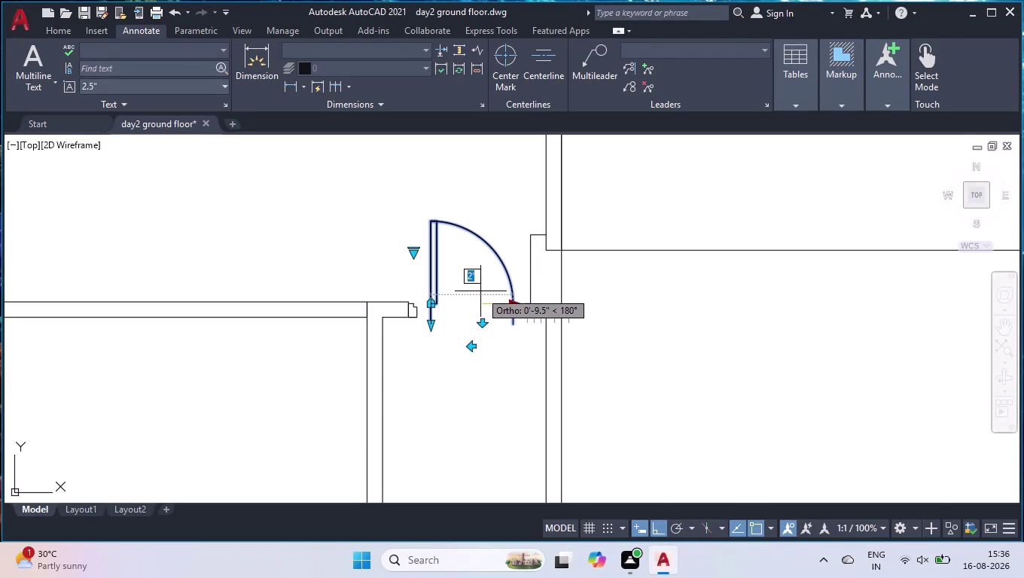
Stretch the door block's swing end to reach the right jamb.
scroll(up, 3)
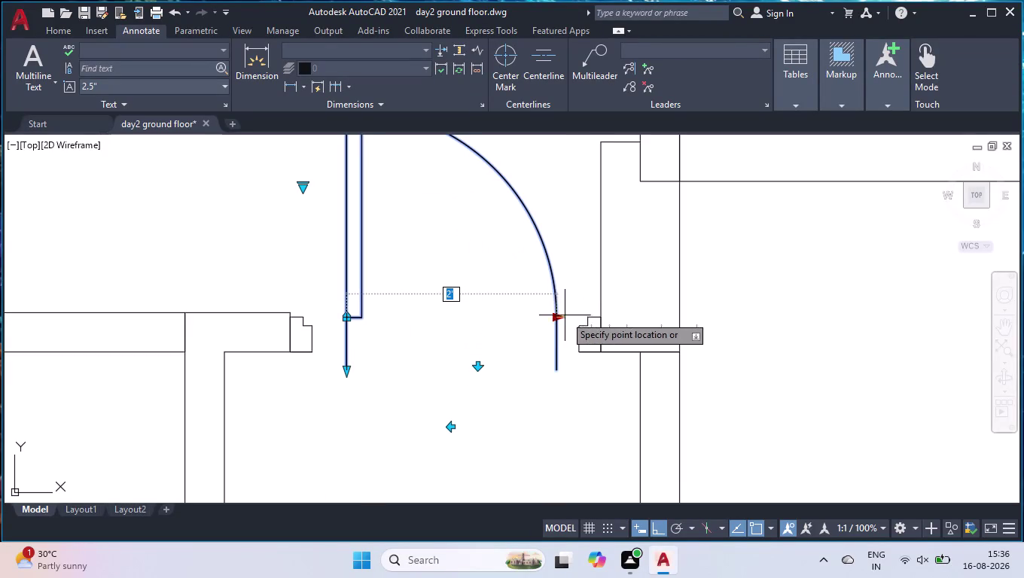
click(561, 318)
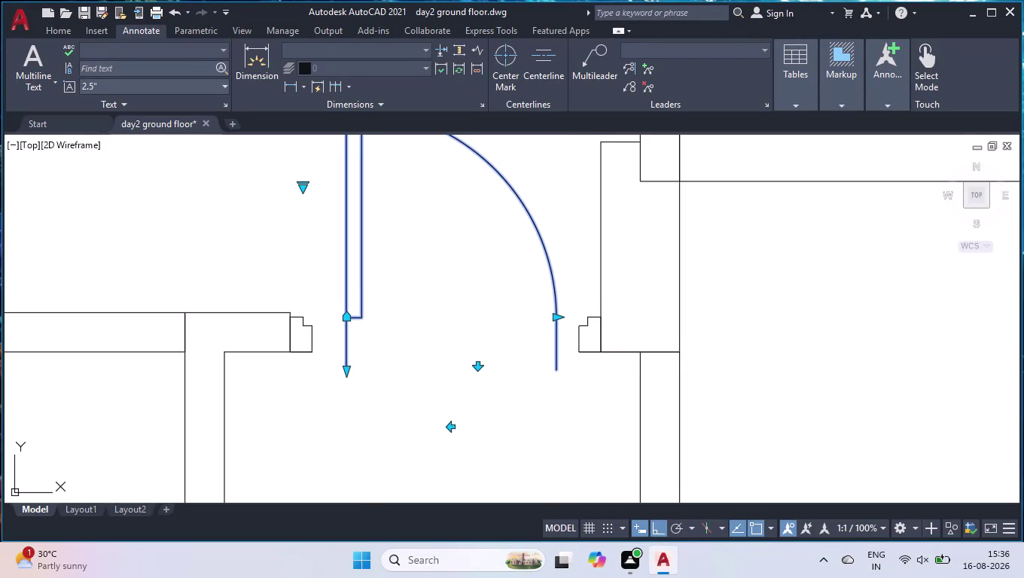
click(556, 318)
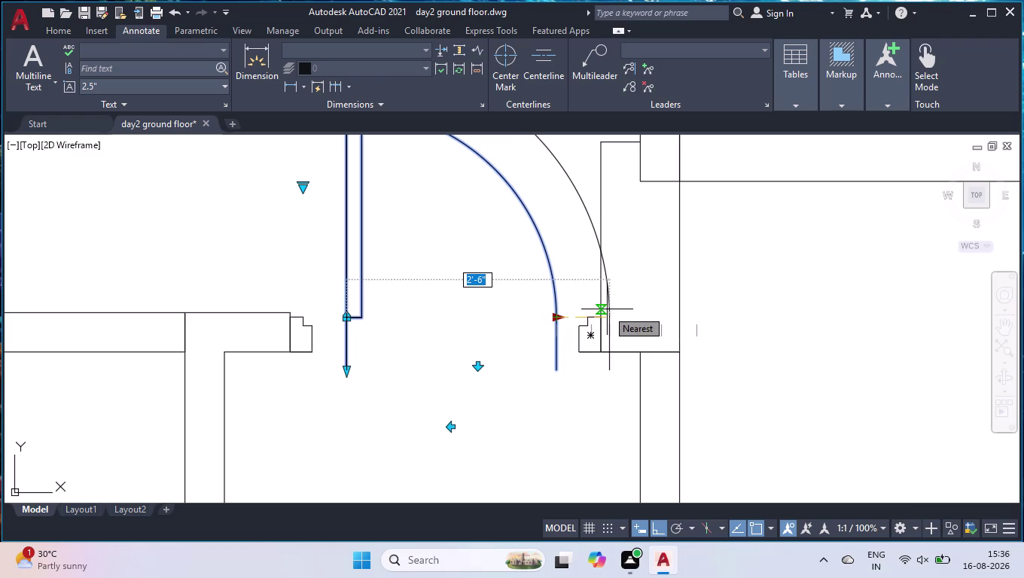
click(607, 310)
Delete the stray diagonal object near the door opening.
key(space)
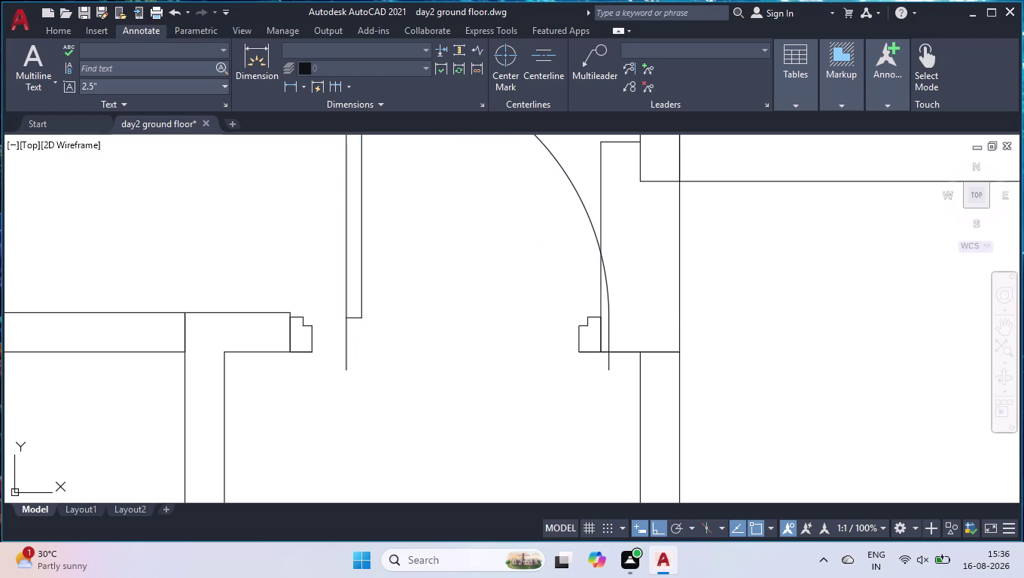
key(space)
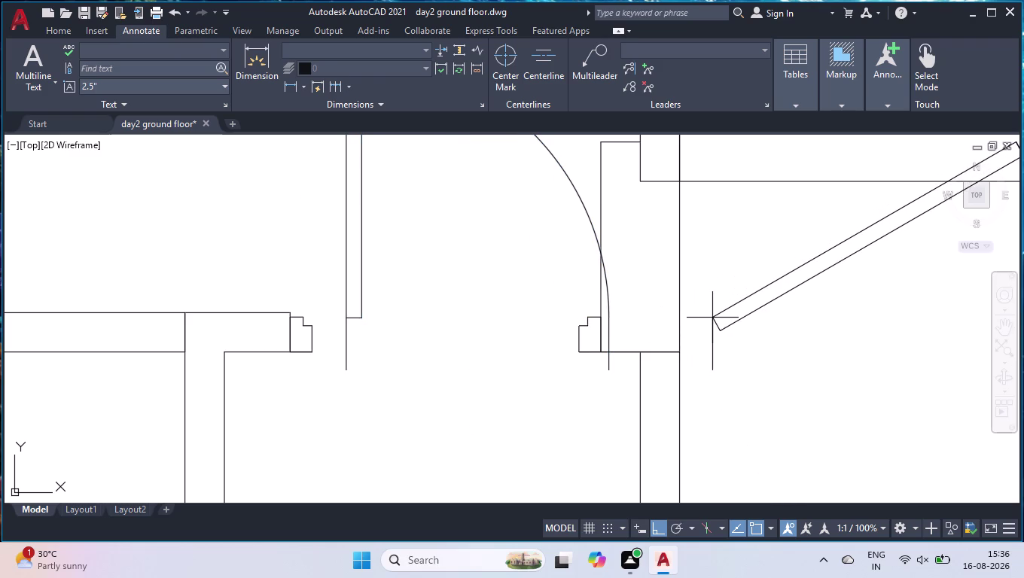
key(space)
key(space)
click(712, 317)
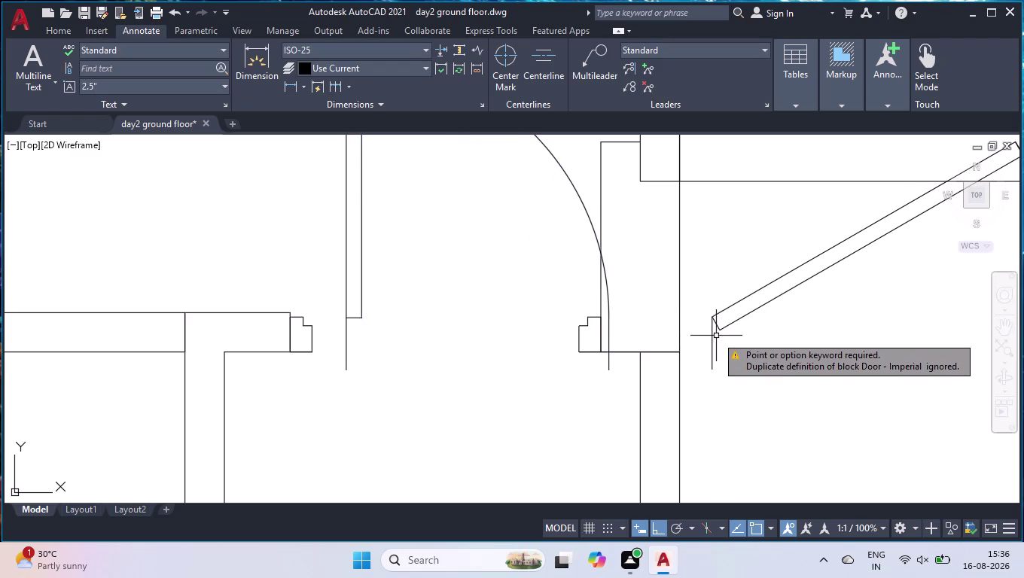
click(770, 250)
click(736, 327)
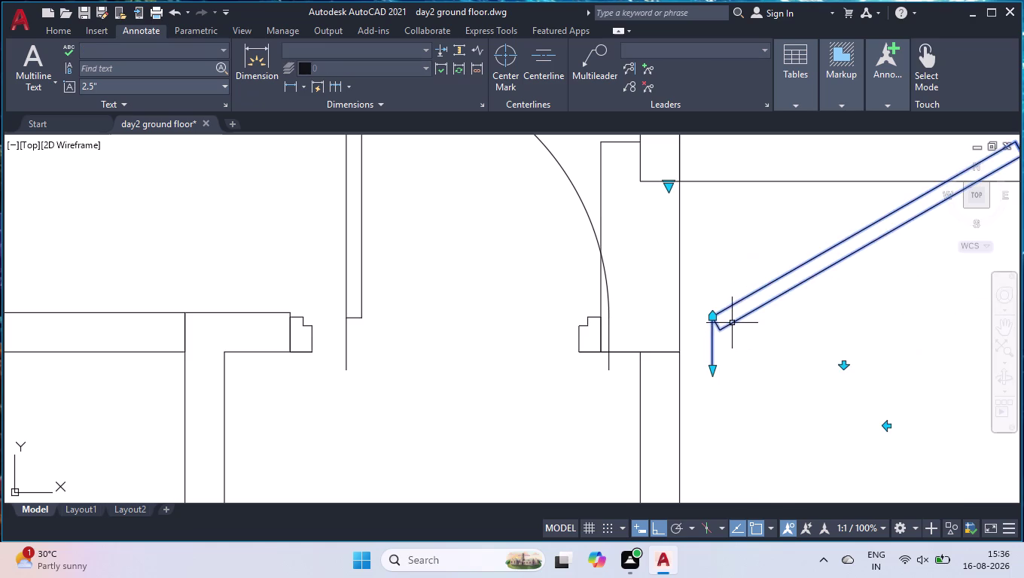
key(Delete)
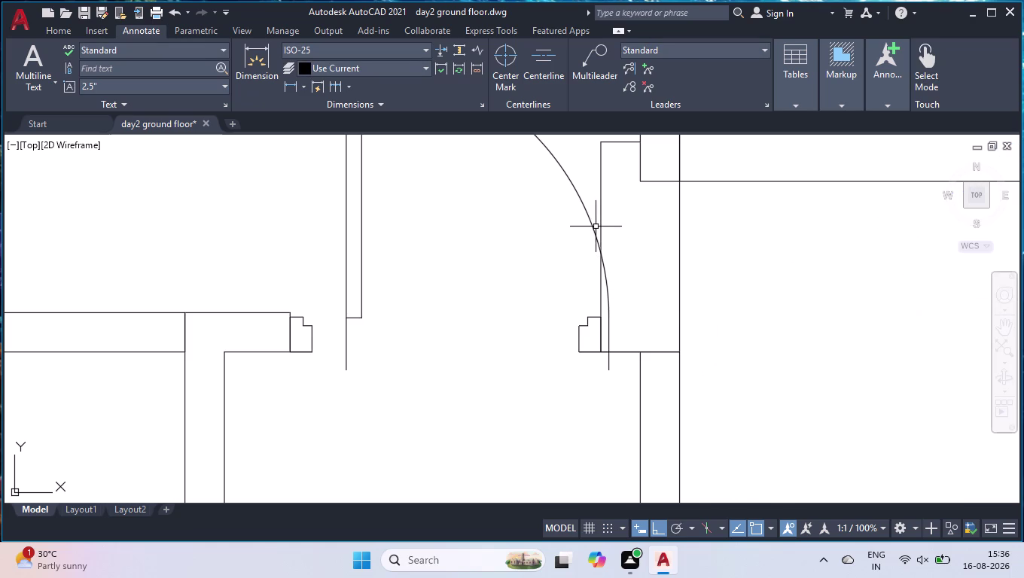
Flip the door block so it hangs from the opposite jamb.
click(594, 223)
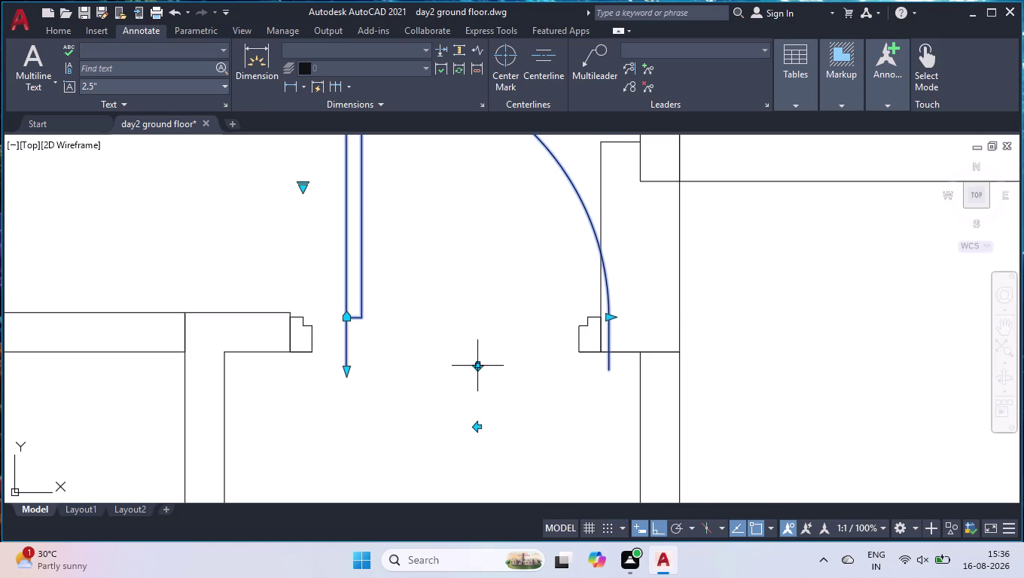
click(481, 369)
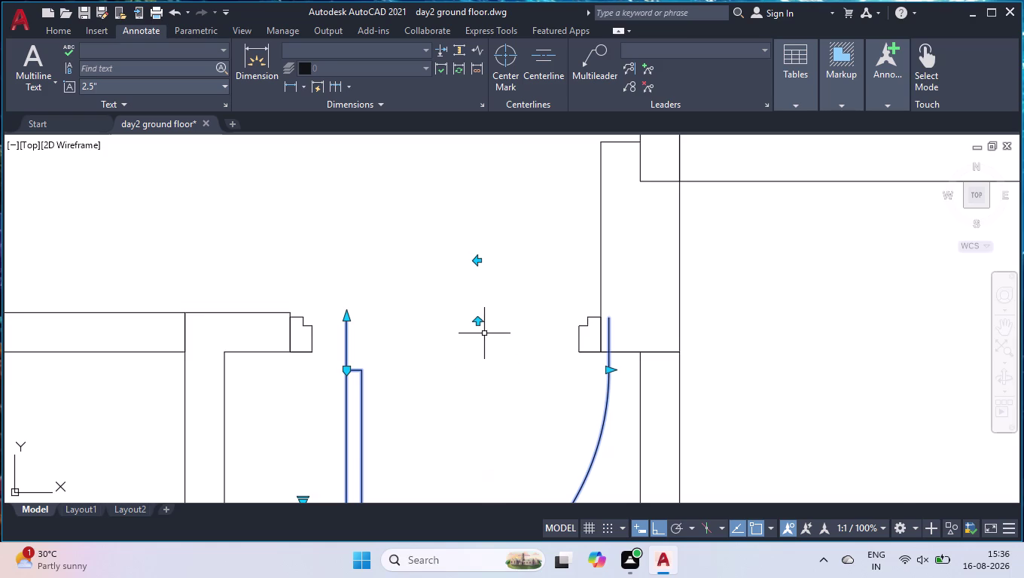
click(476, 318)
click(478, 309)
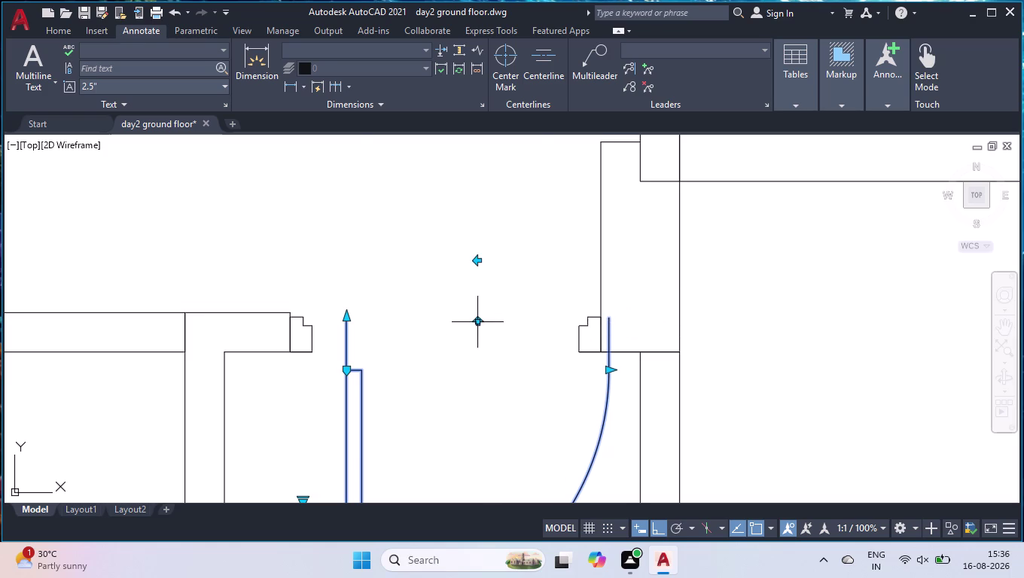
click(478, 323)
click(477, 431)
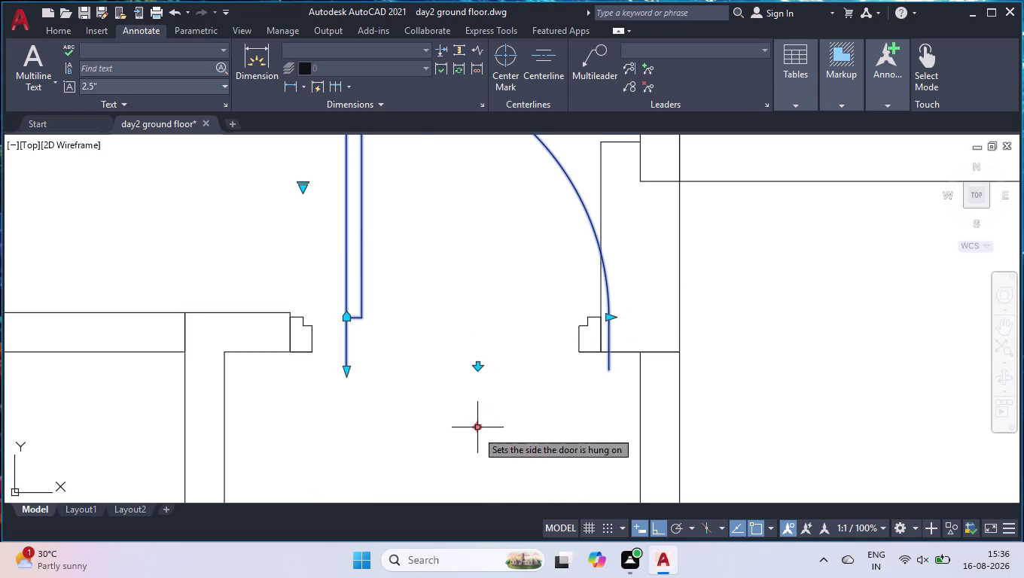
key(space)
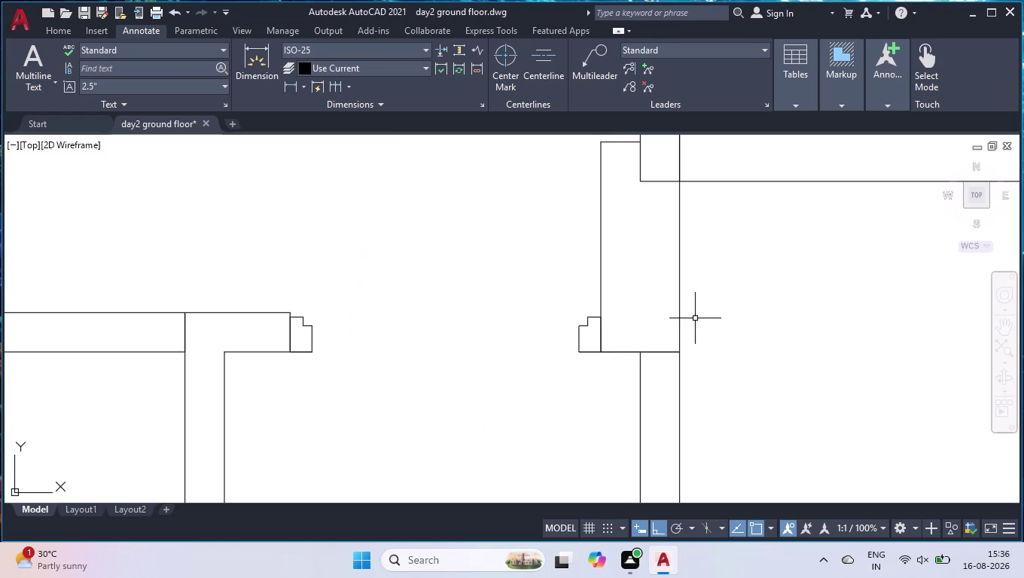
Undo the last change, then move the door block next to the jamb.
key(u)
key(Return)
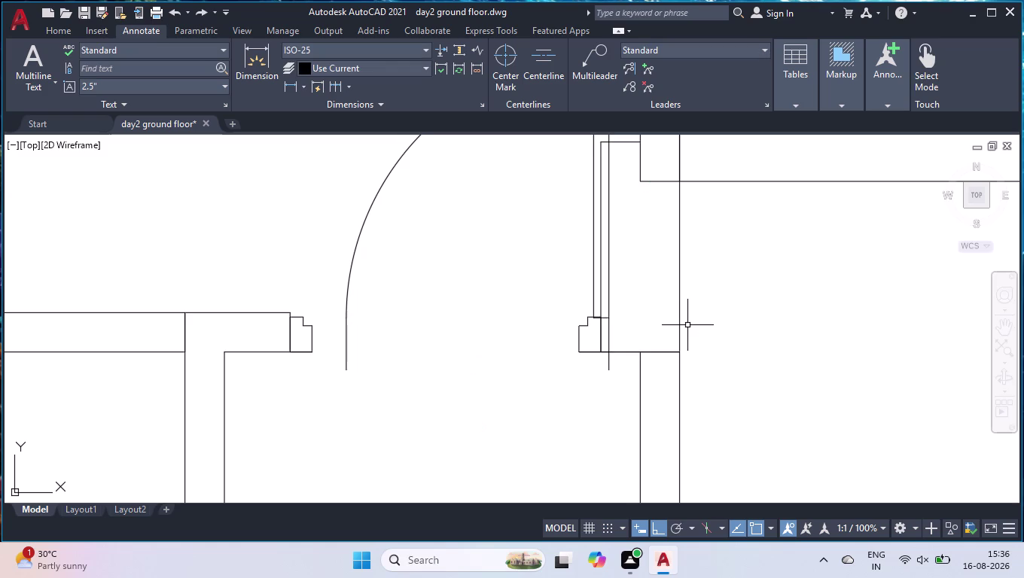
click(594, 267)
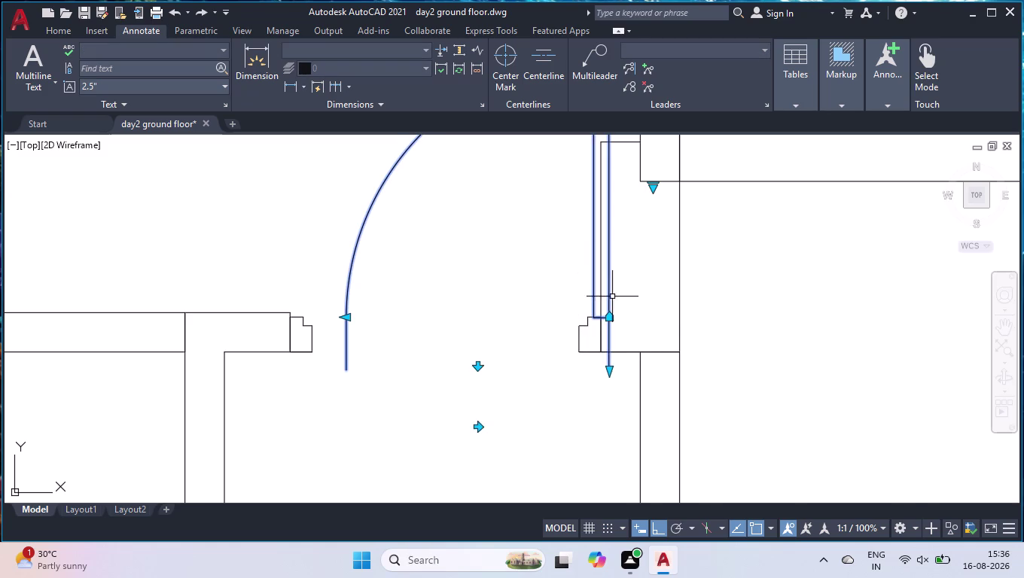
text(mov)
key(Return)
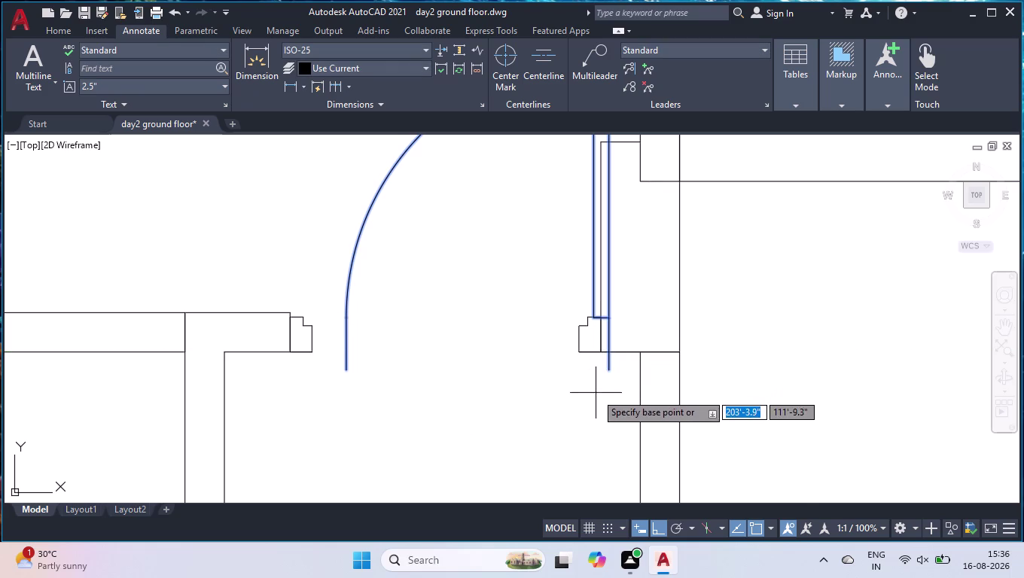
scroll(up, 3)
click(614, 355)
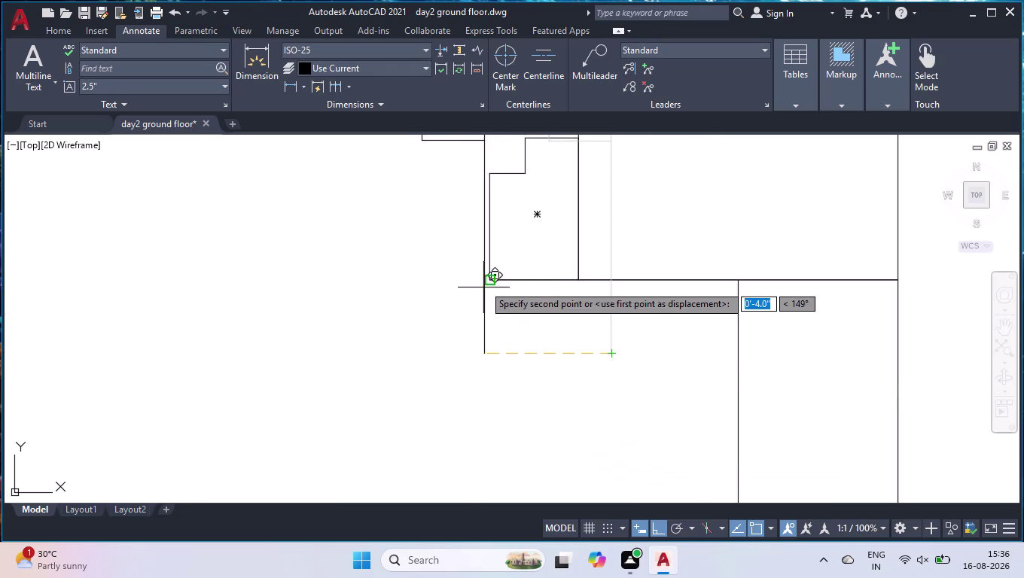
click(487, 280)
Select the left door jamb outline.
scroll(down, 3)
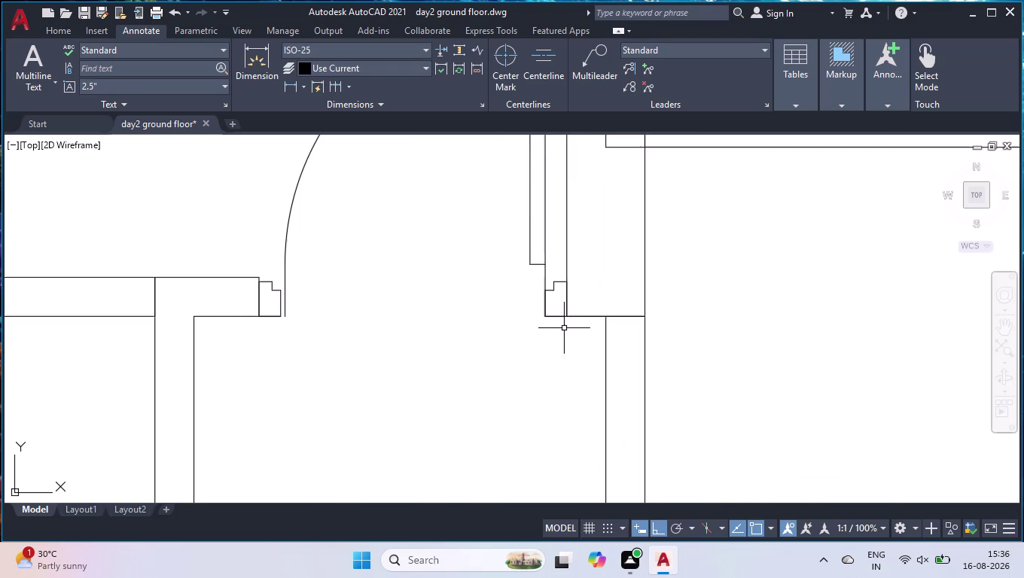
scroll(down, 3)
scroll(up, 3)
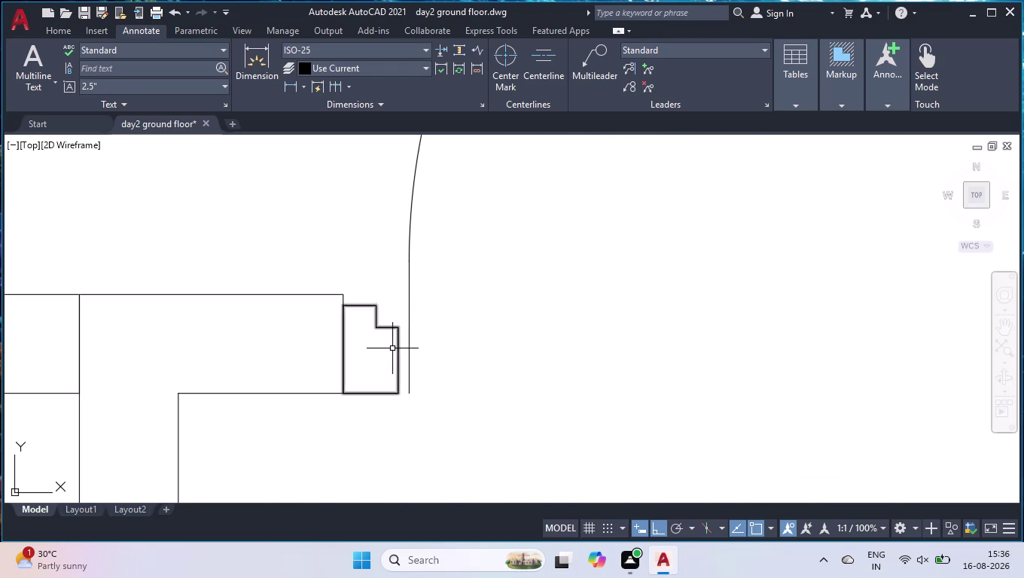
scroll(up, 3)
click(415, 275)
Stretch the left jamb's right edge to meet the vertical door line.
click(376, 336)
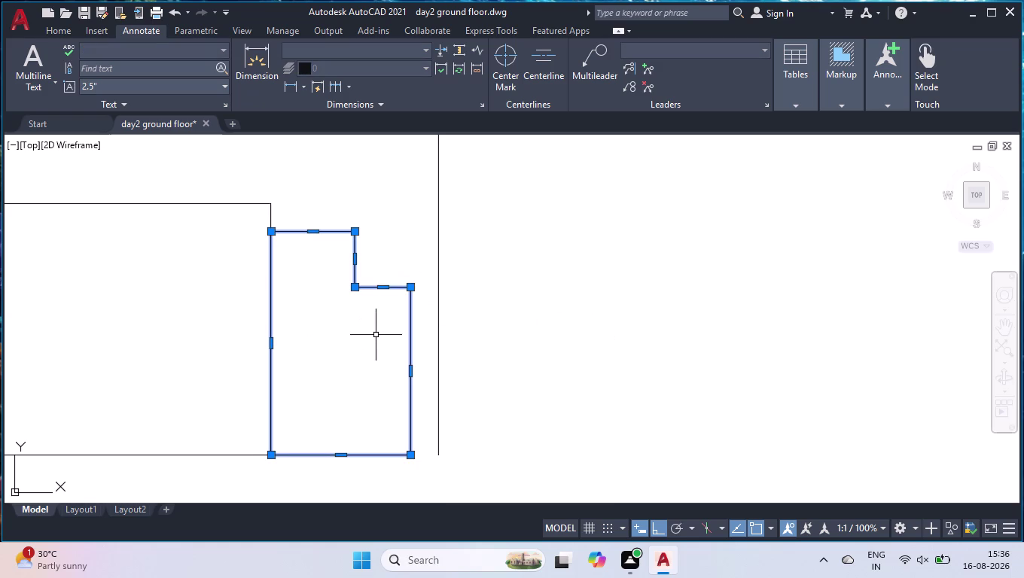
click(412, 371)
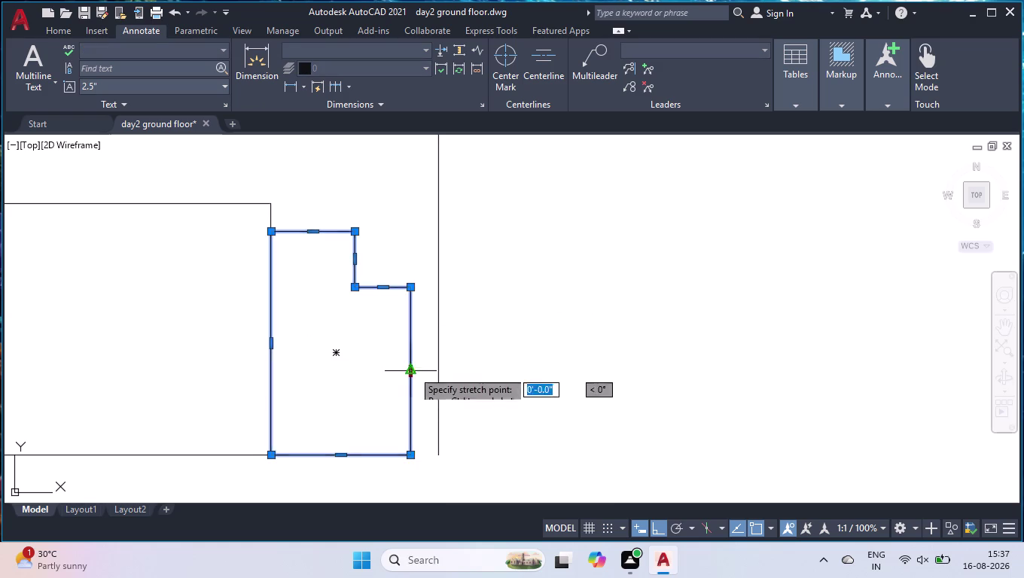
click(435, 370)
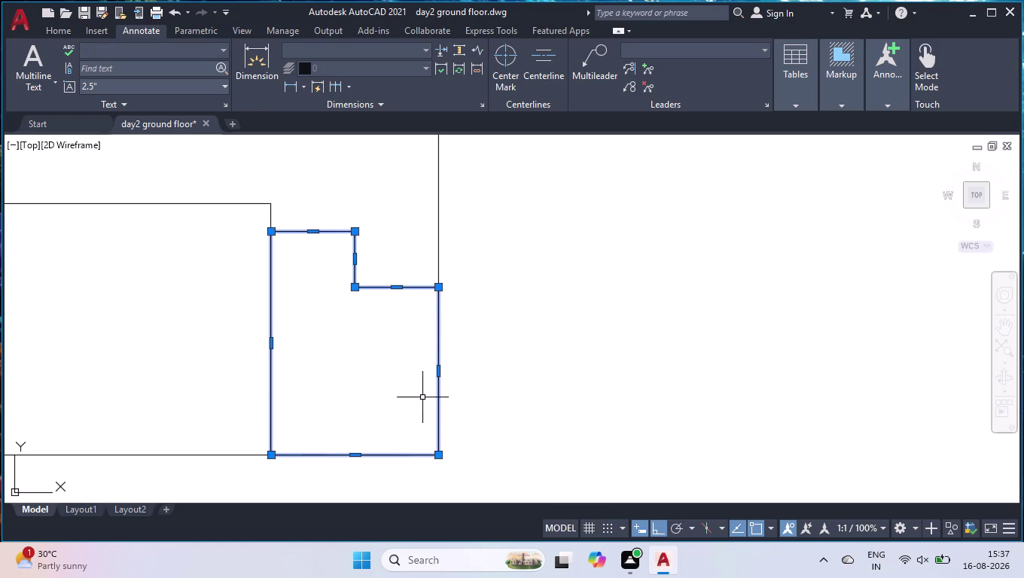
key(space)
key(space)
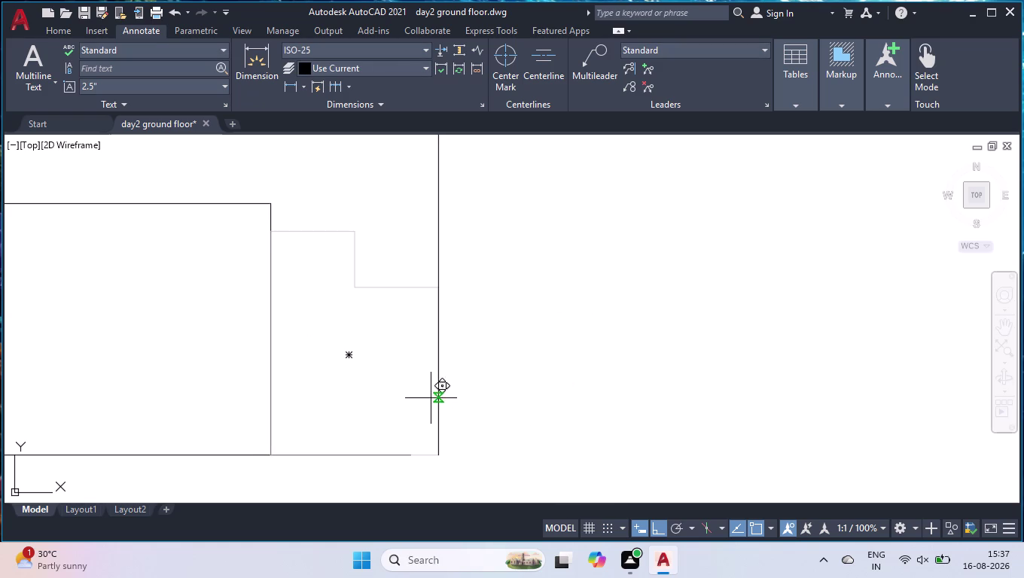
key(space)
scroll(down, 3)
scroll(down, 3)
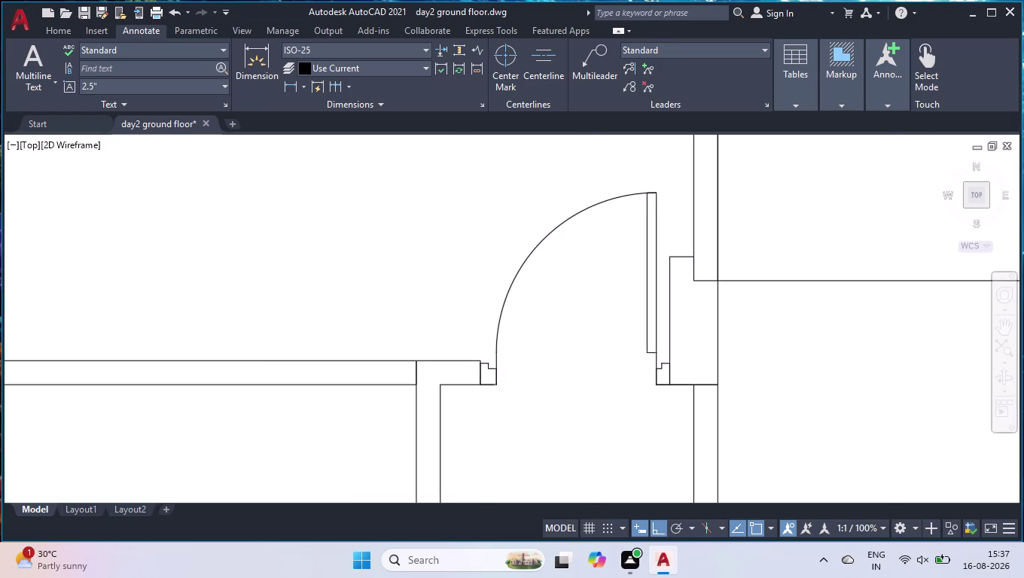
scroll(down, 3)
scroll(up, 3)
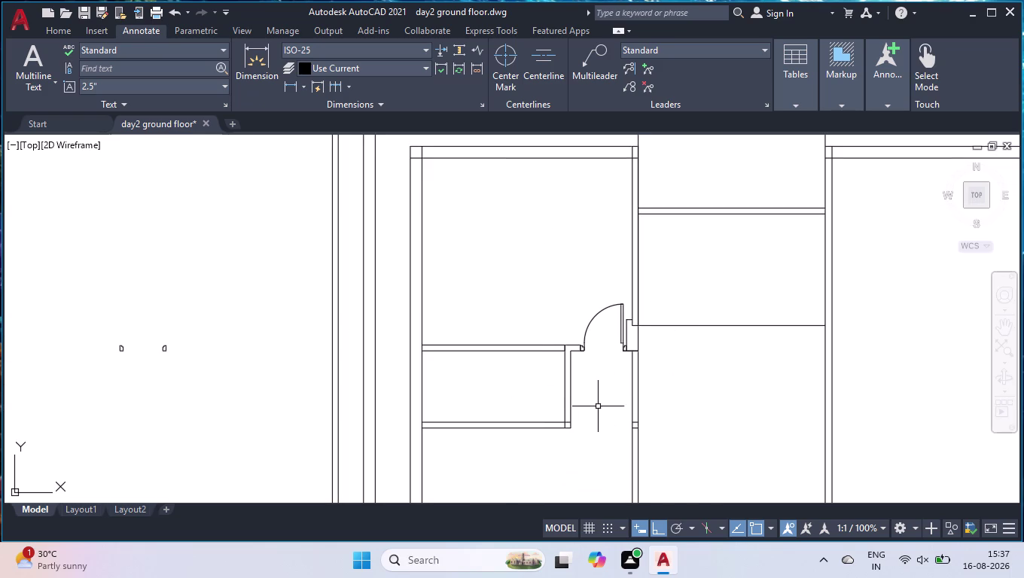
scroll(up, 3)
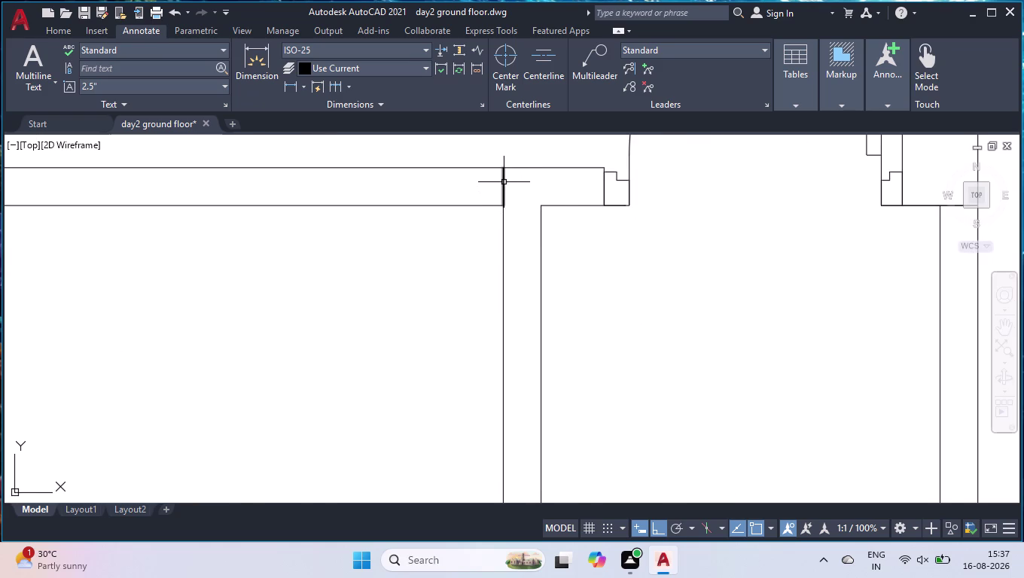
Move the short cross line in the upper wall 2'-2" to the left.
click(504, 182)
click(503, 185)
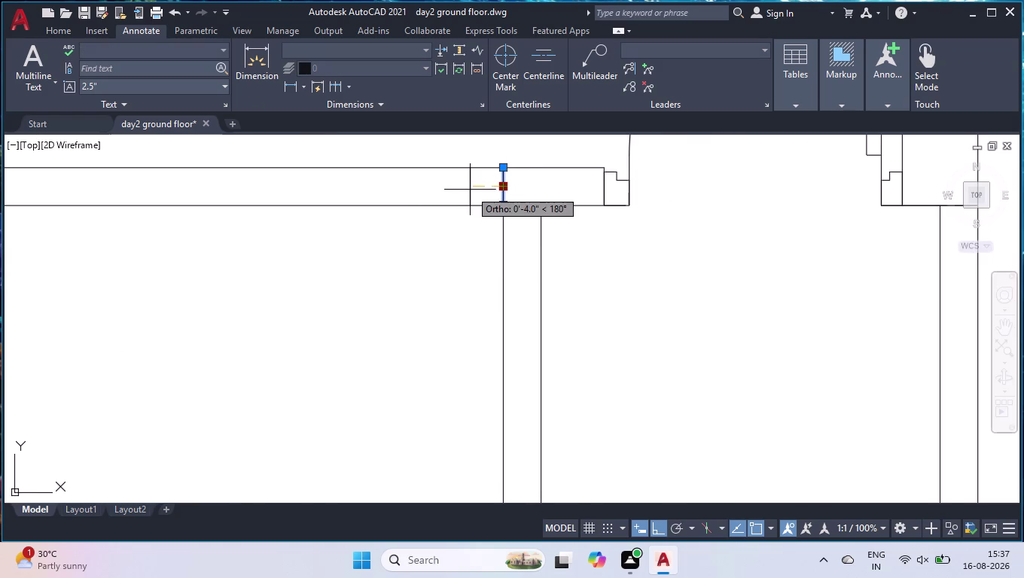
text(2')
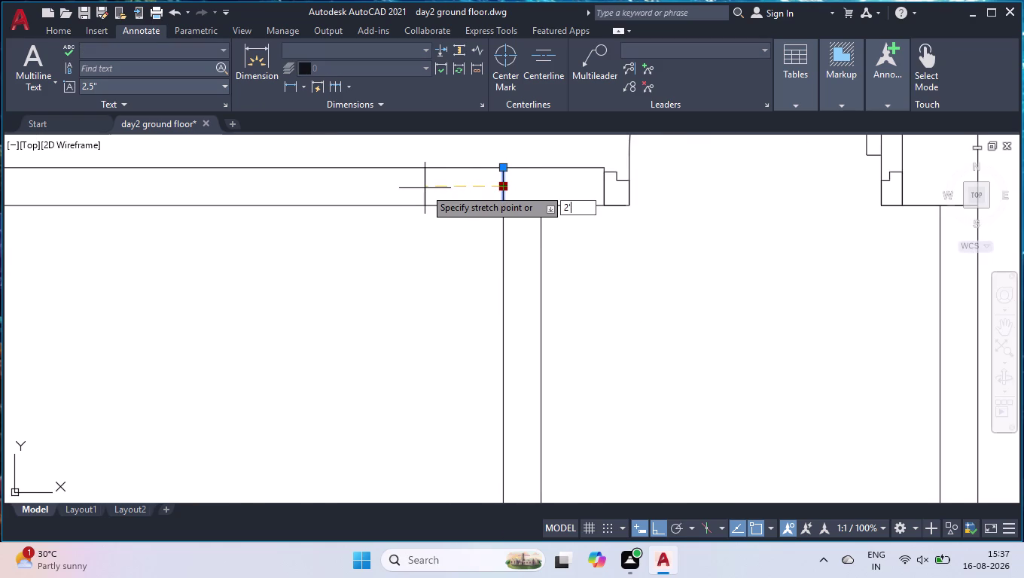
text(2")
key(Return)
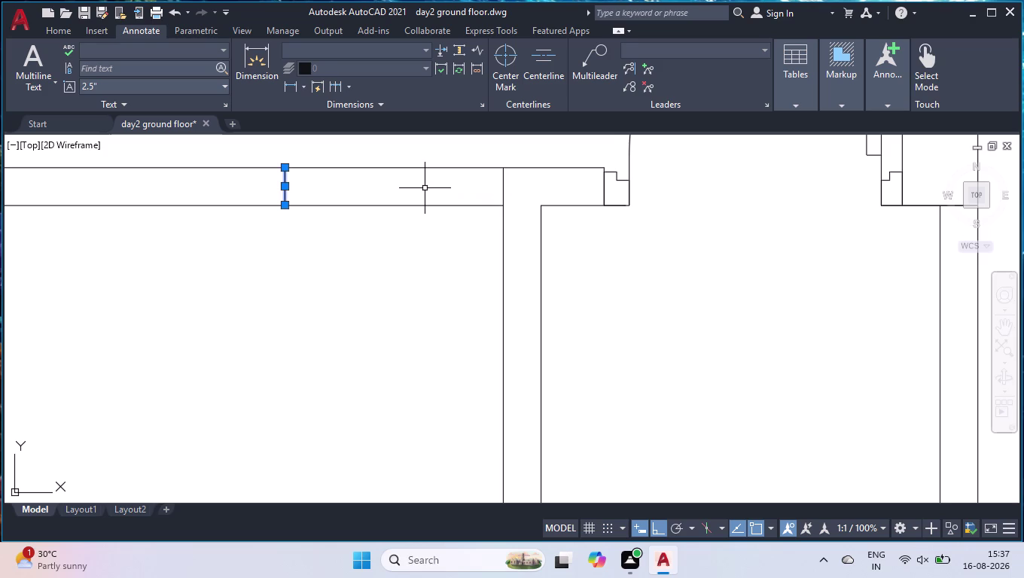
key(space)
key(space)
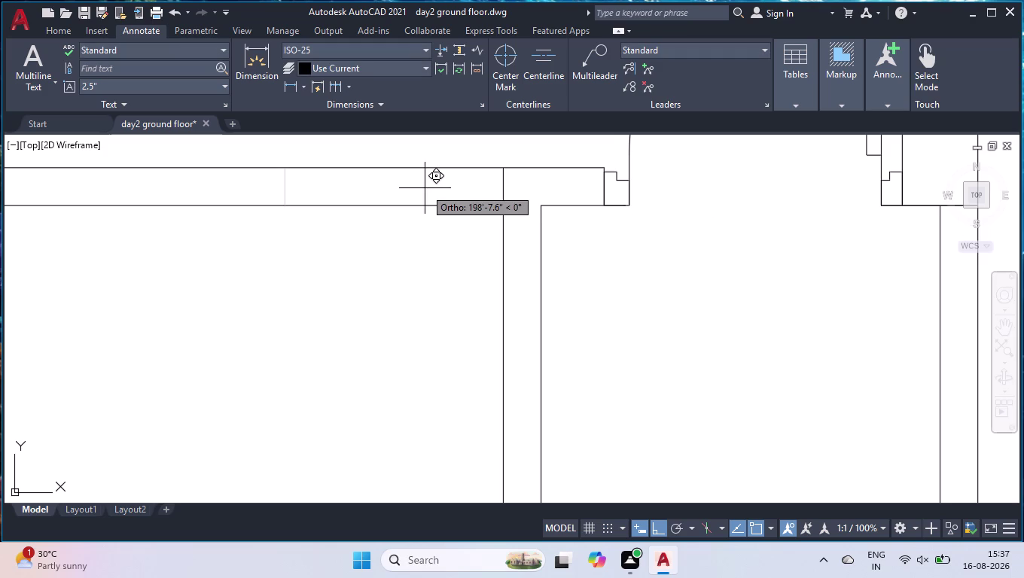
key(space)
Trim the top and bottom upper wall lines out of the gap.
text(tr)
key(Return)
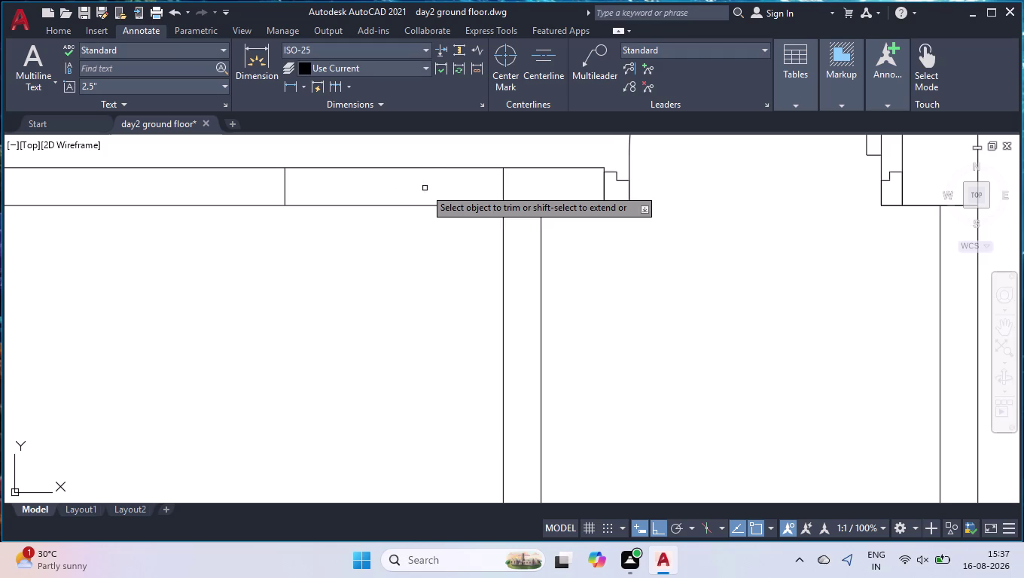
click(439, 150)
click(398, 251)
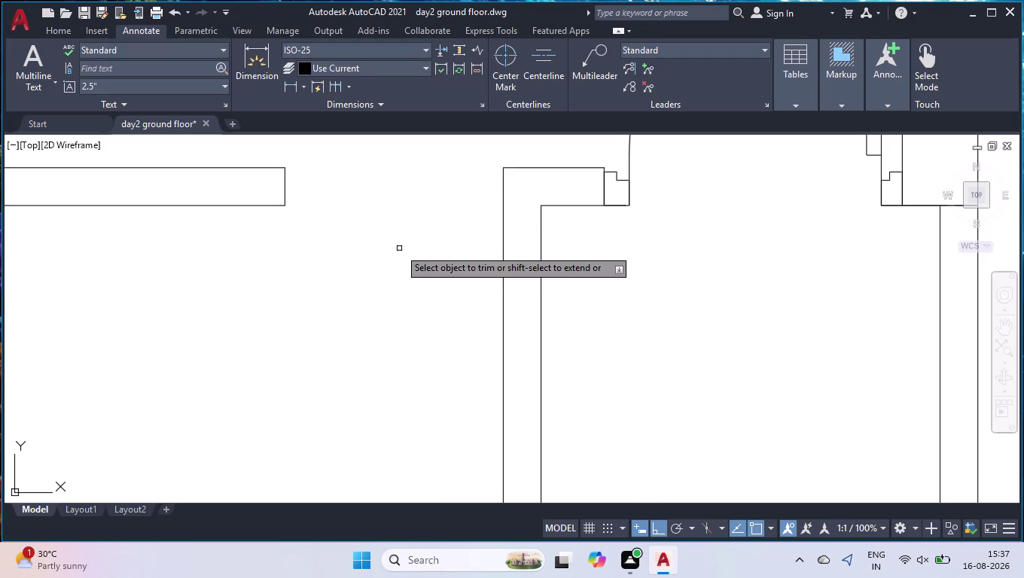
key(Return)
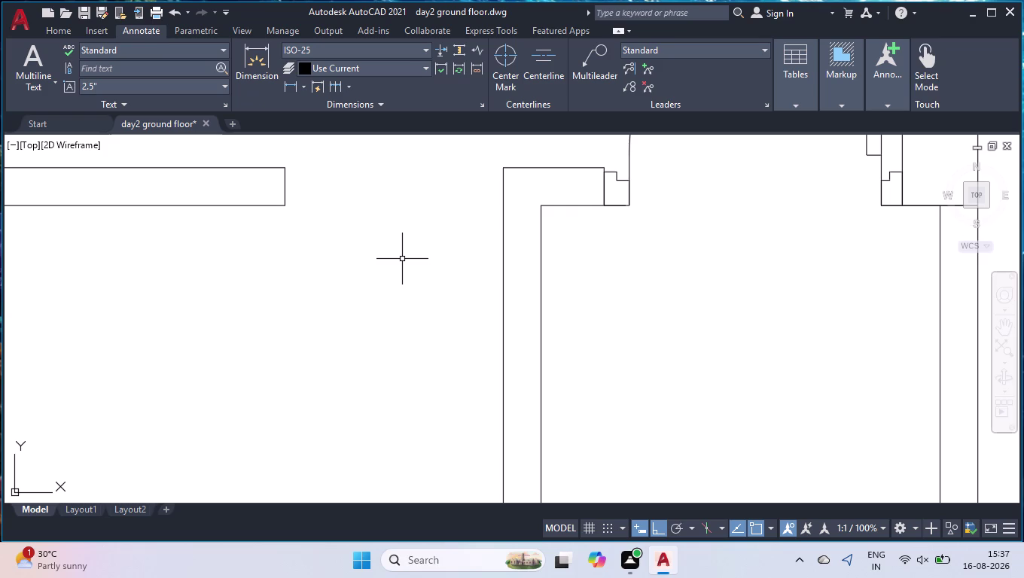
scroll(down, 3)
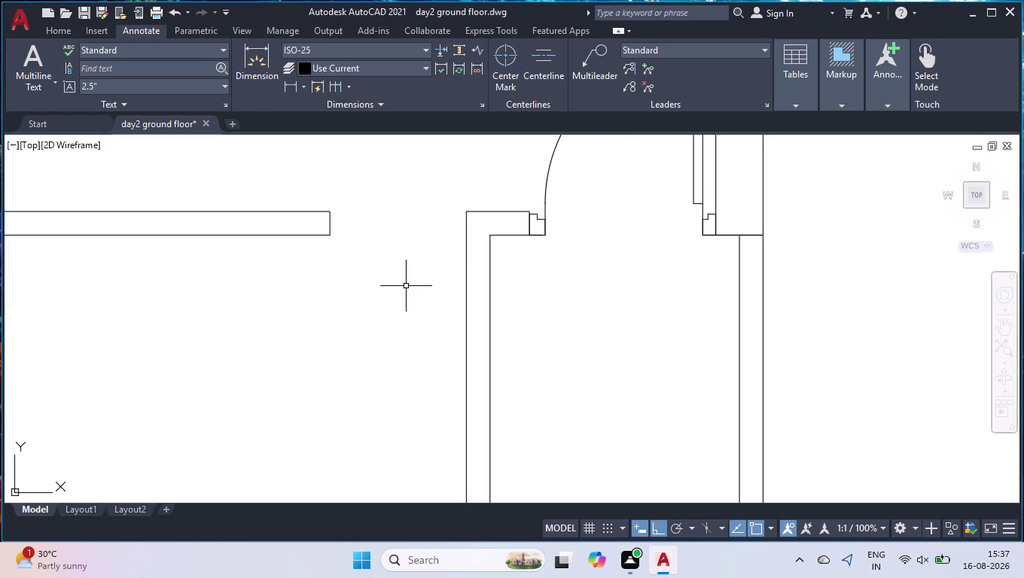
scroll(down, 3)
scroll(down, 3)
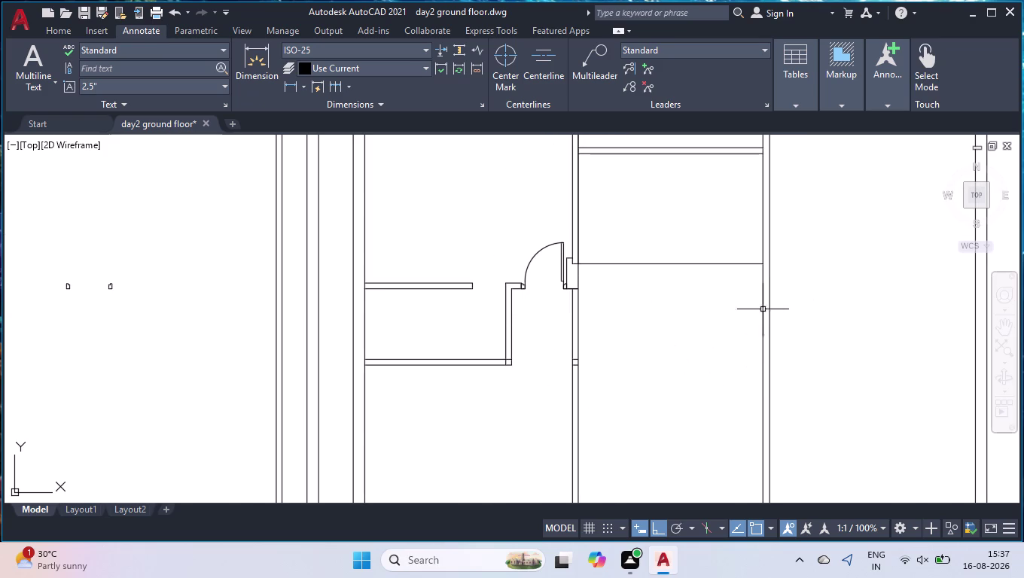
Restart trimming and fence across the lower vertical wall lines.
text(tr)
key(Return)
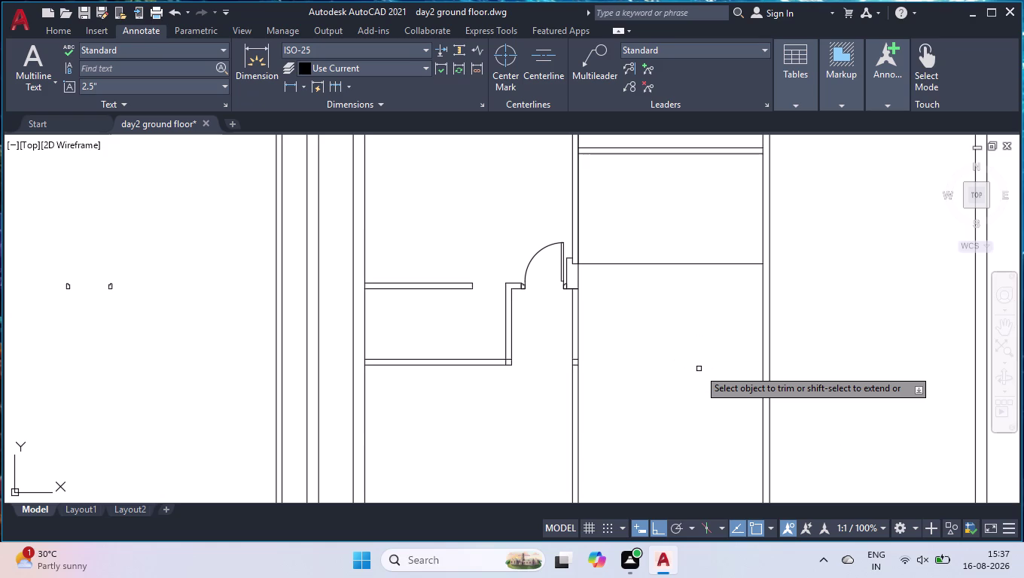
key(space)
key(space)
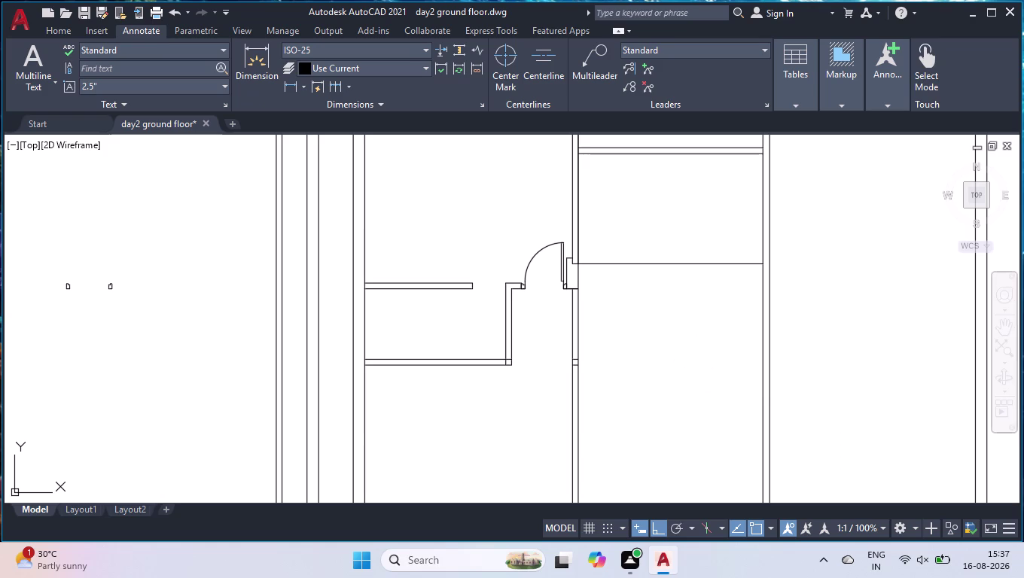
key(space)
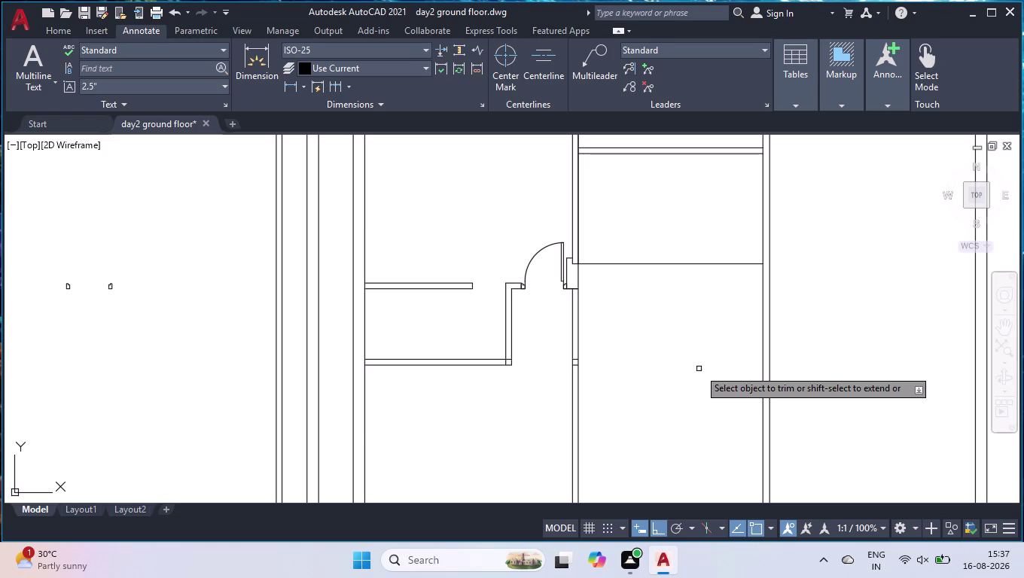
scroll(up, 3)
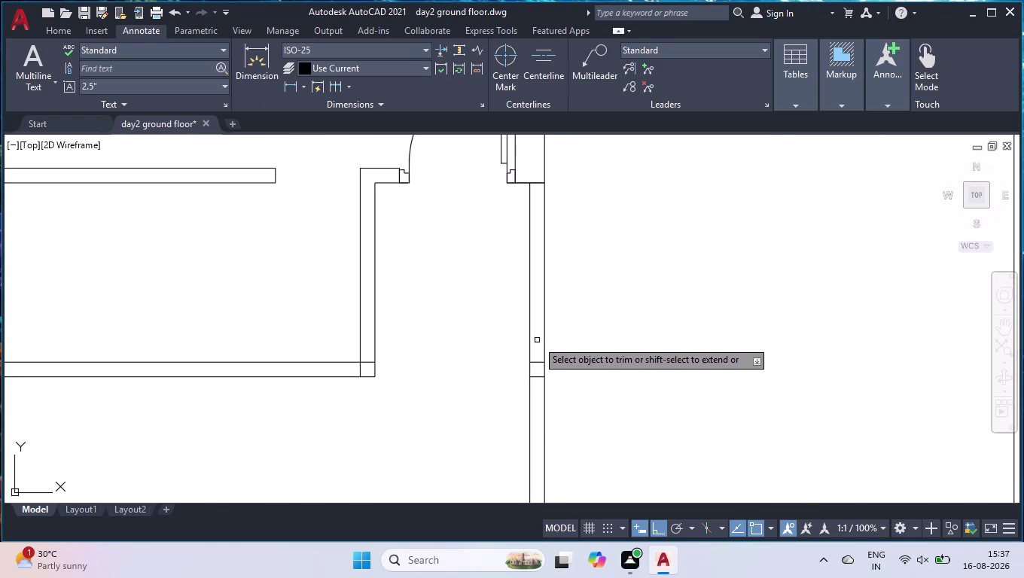
click(541, 341)
click(515, 411)
click(513, 406)
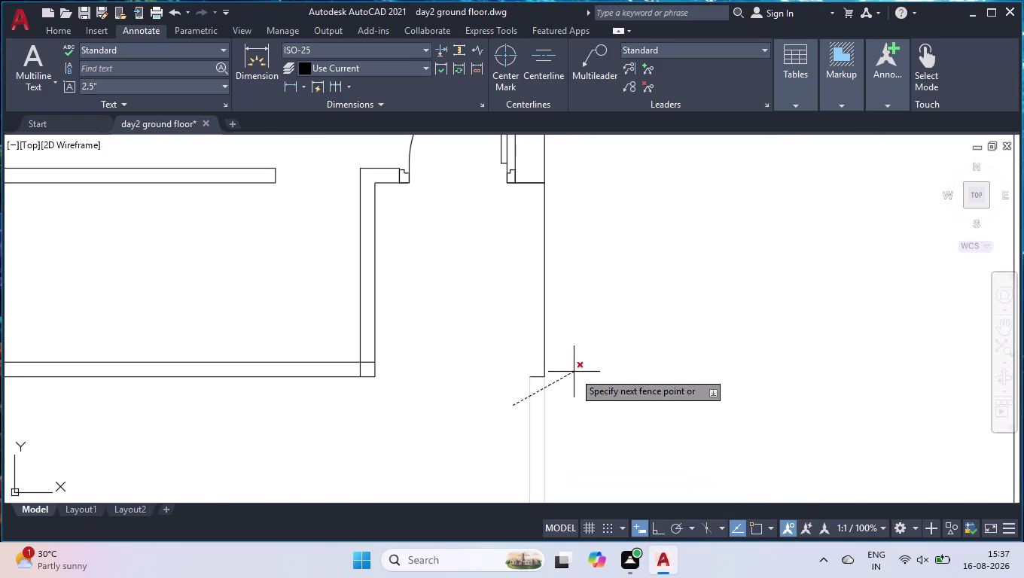
Trim the remaining vertical wall lines below the door's right side.
click(567, 369)
click(535, 347)
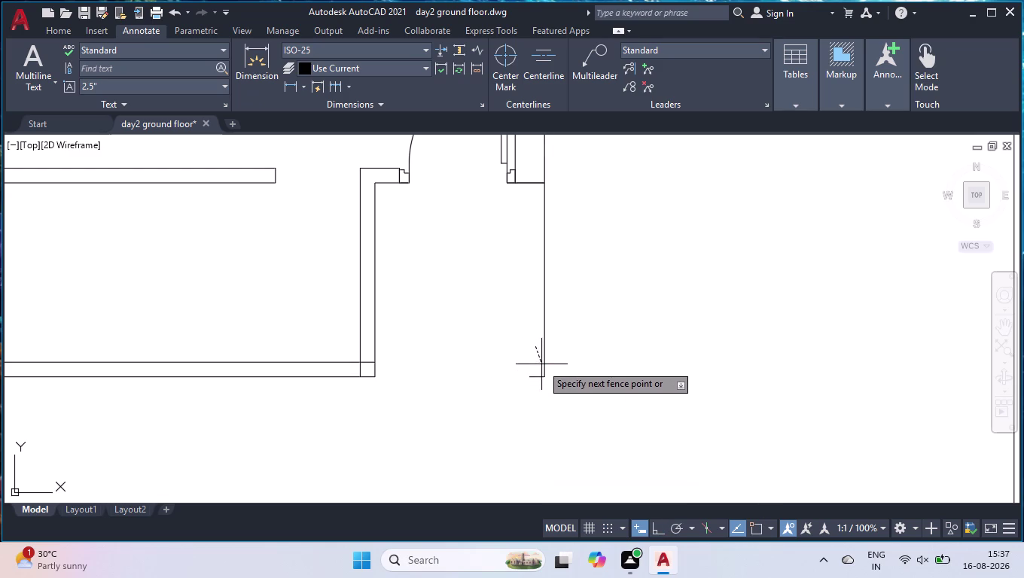
click(557, 360)
click(547, 364)
click(534, 384)
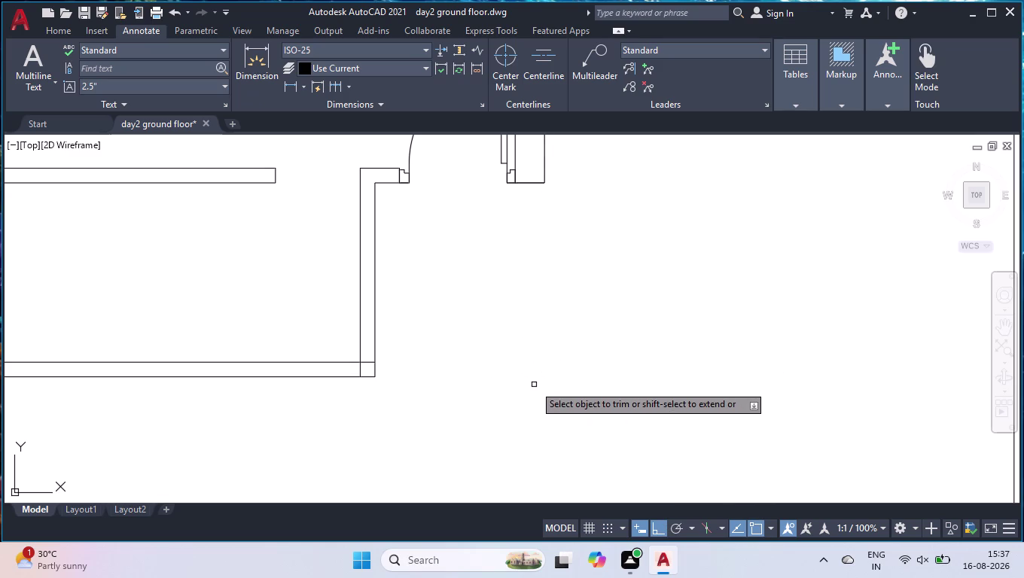
key(space)
scroll(down, 3)
scroll(down, 3)
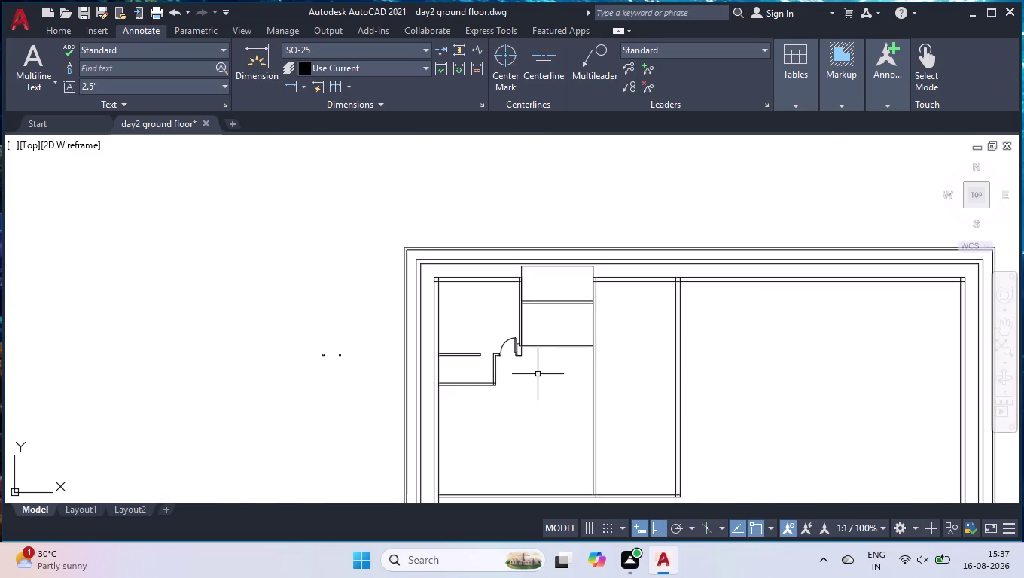
Undo the last two changes and zoom in on the door.
scroll(down, 3)
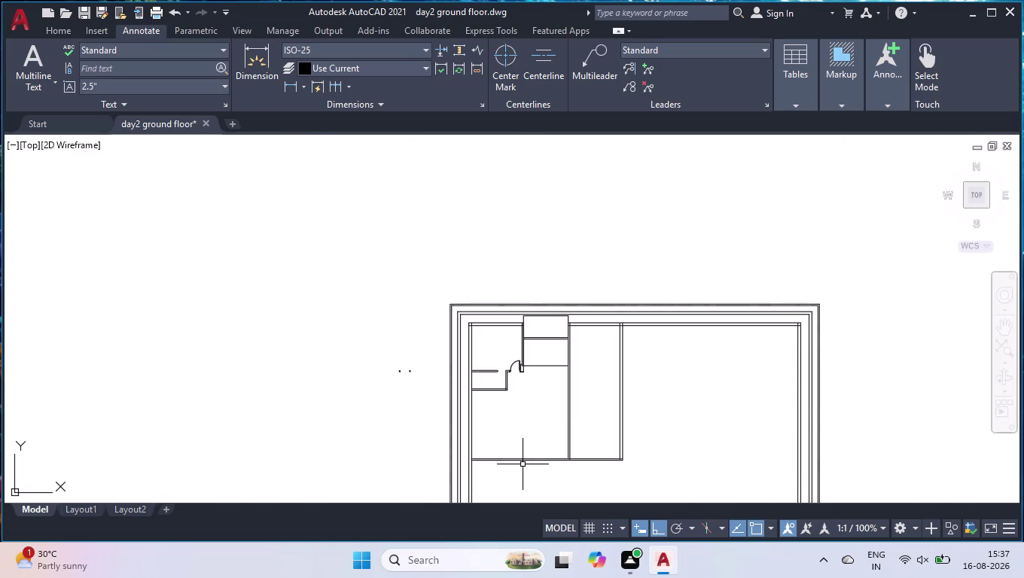
key(u)
key(Return)
key(u)
key(Return)
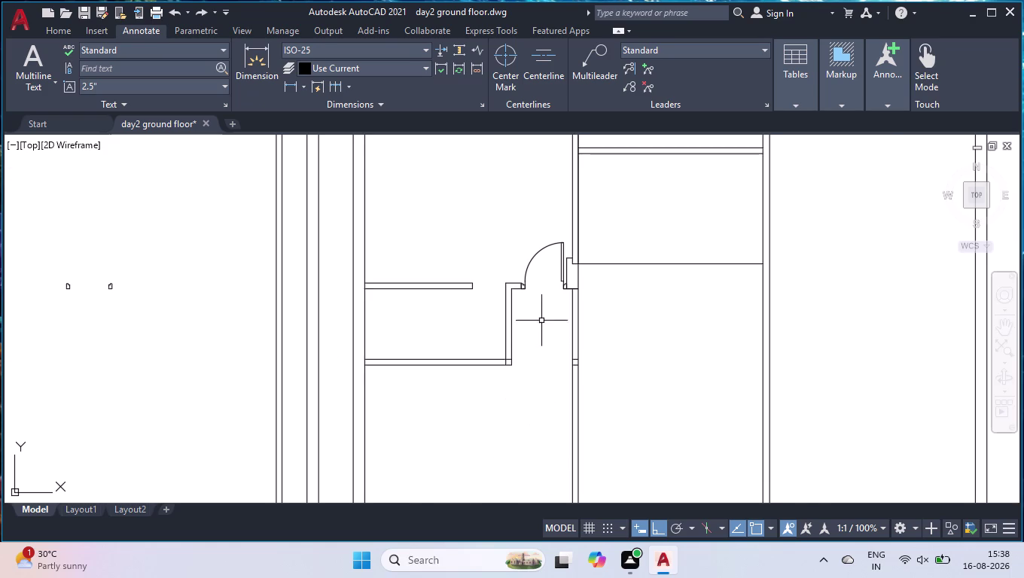
scroll(up, 3)
scroll(up, 3)
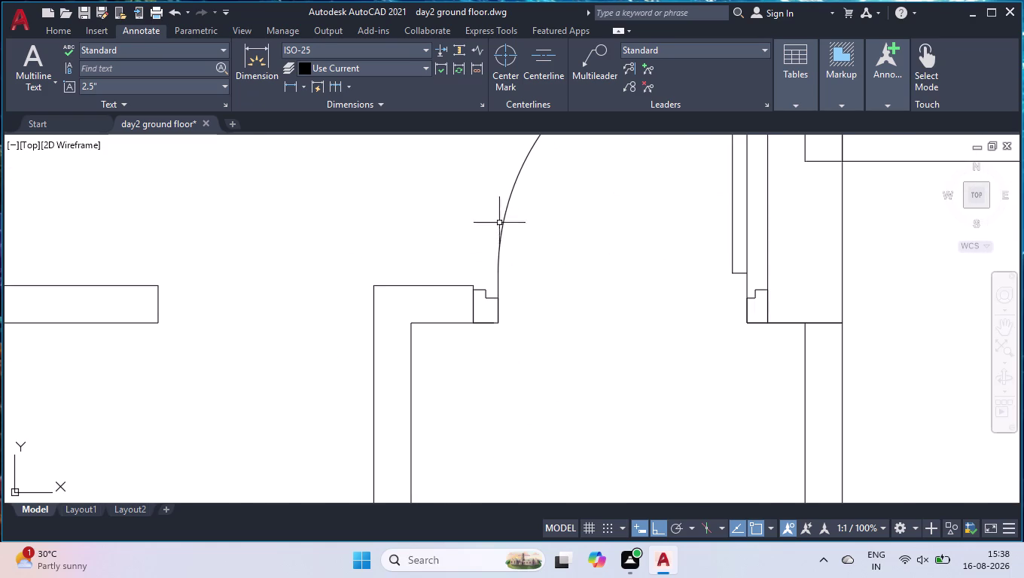
Stretch the door block's width to 2'-6" so it fits the opening.
click(499, 239)
click(500, 272)
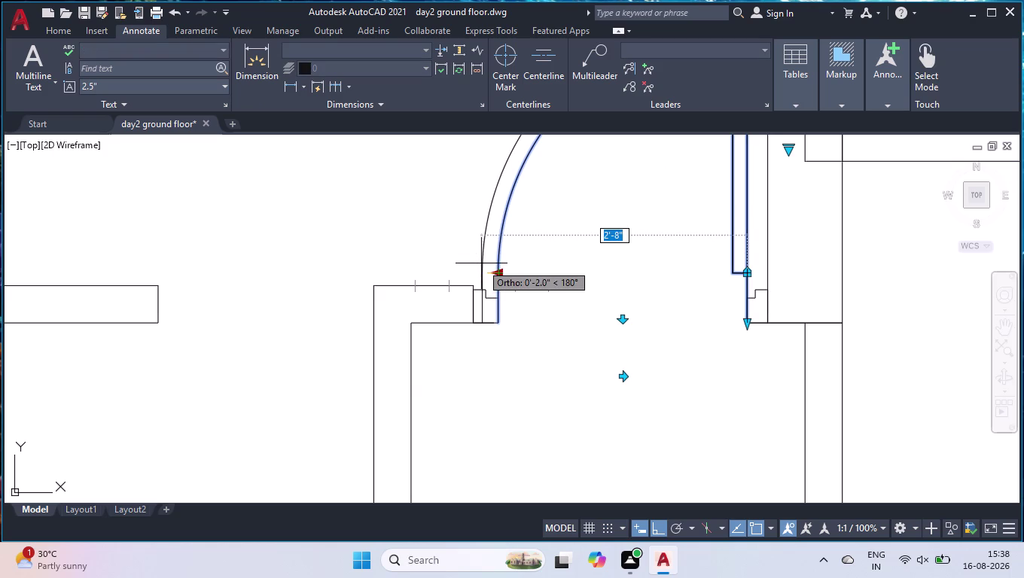
click(500, 270)
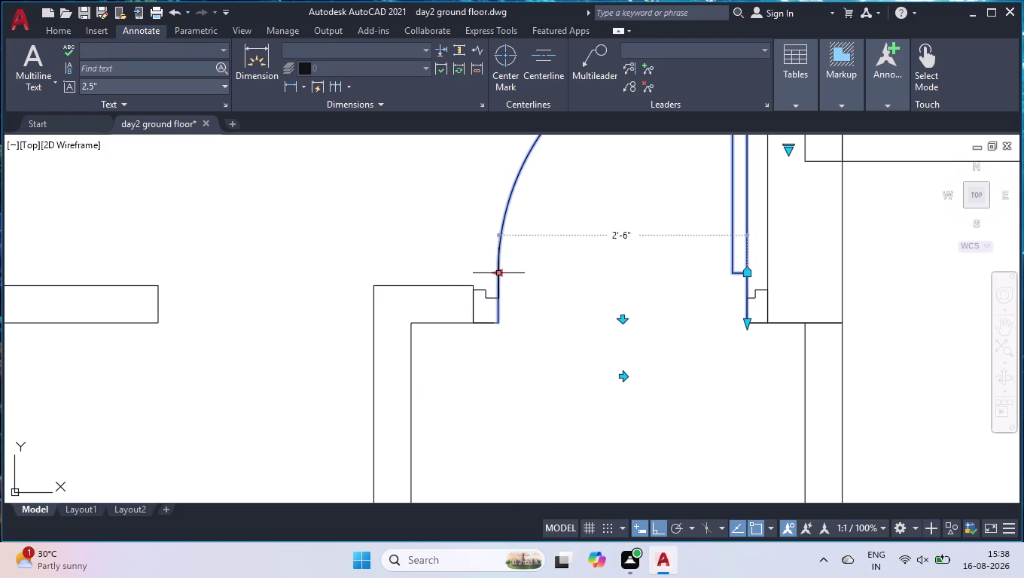
scroll(down, 3)
key(l)
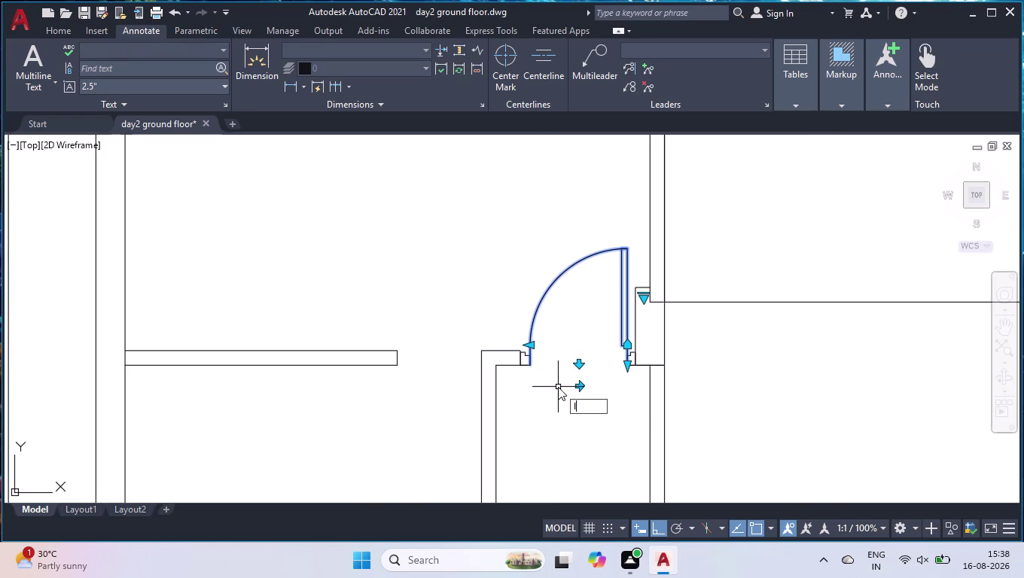
key(Return)
key(space)
key(space)
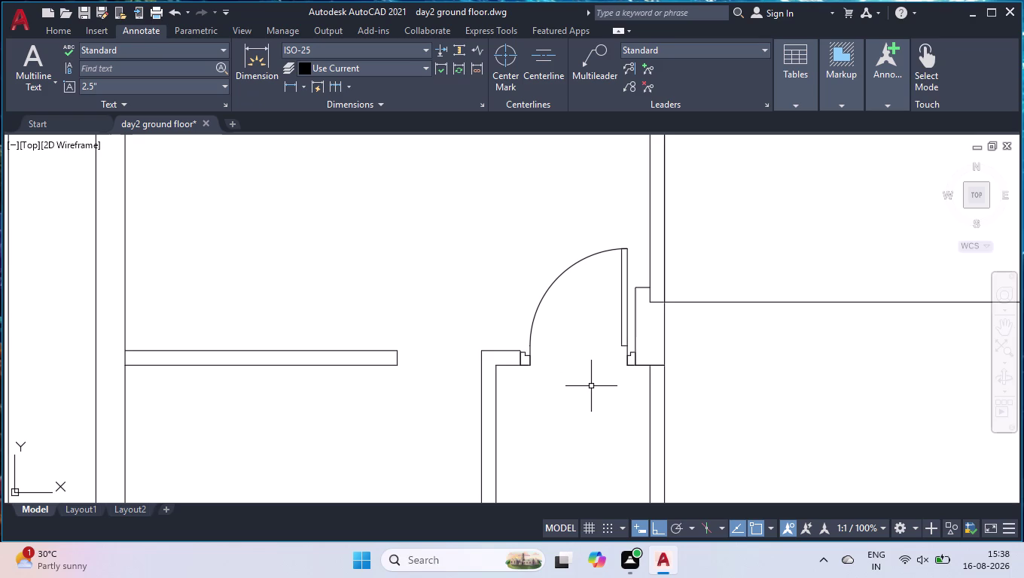
Offset the upper wall's lower line 4'6" downward as a new wall line.
scroll(down, 3)
scroll(down, 3)
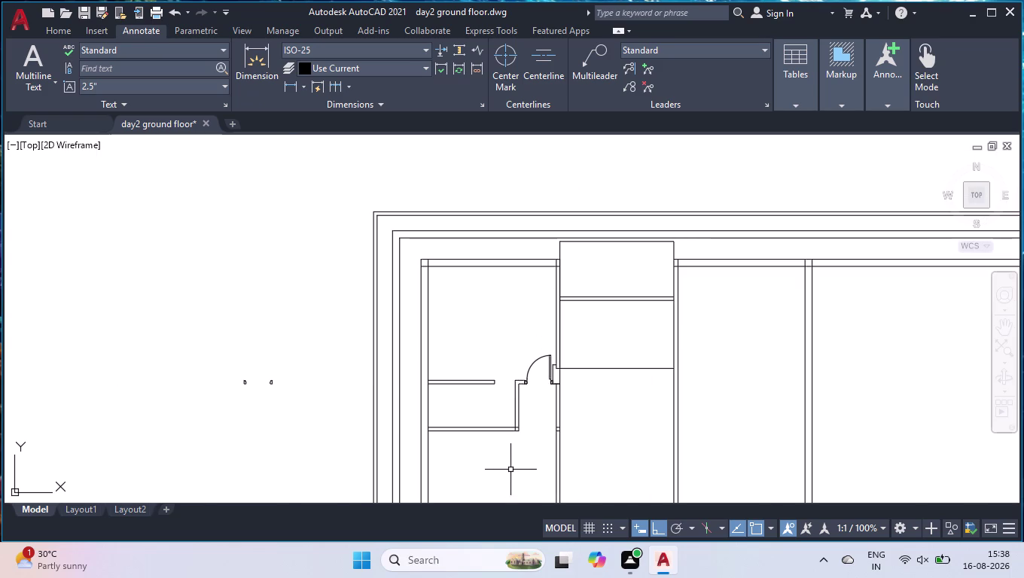
scroll(down, 3)
scroll(up, 3)
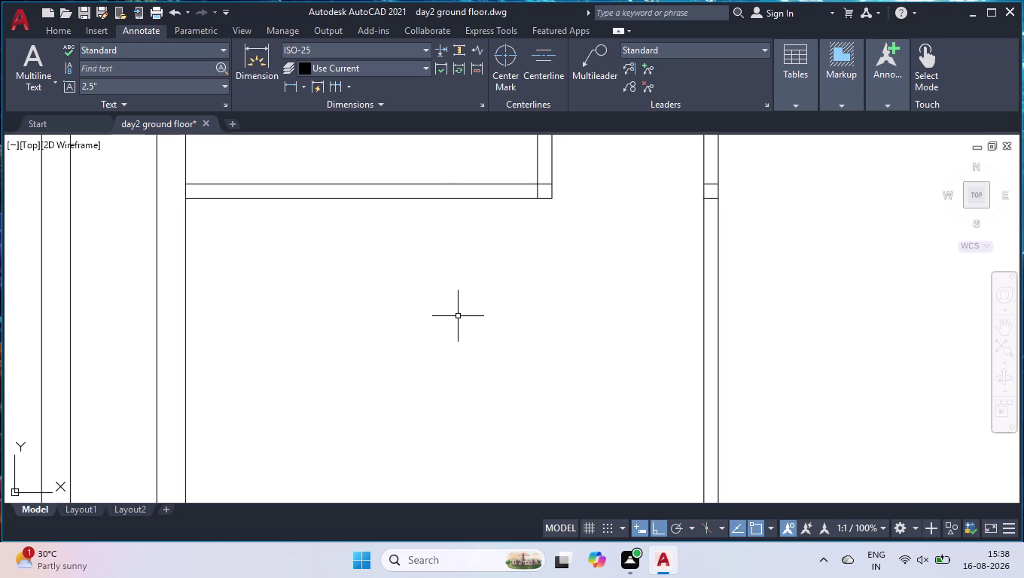
text(off)
key(Return)
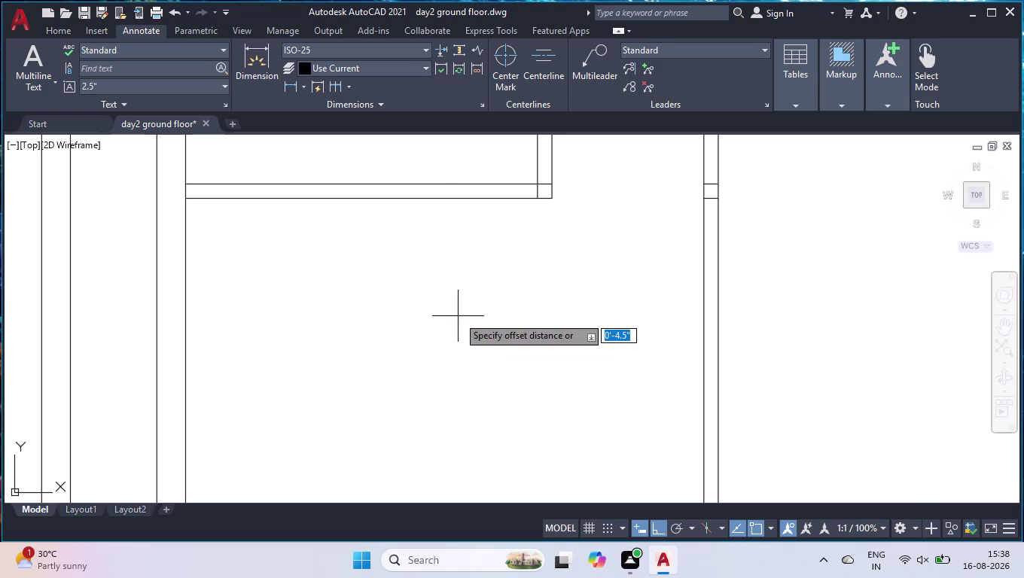
text(4'6")
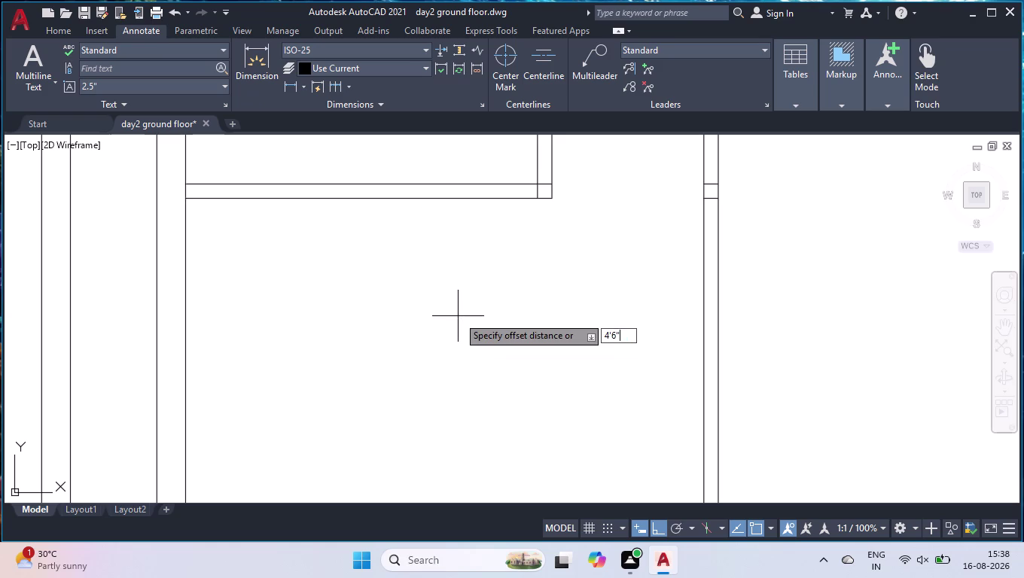
key(Return)
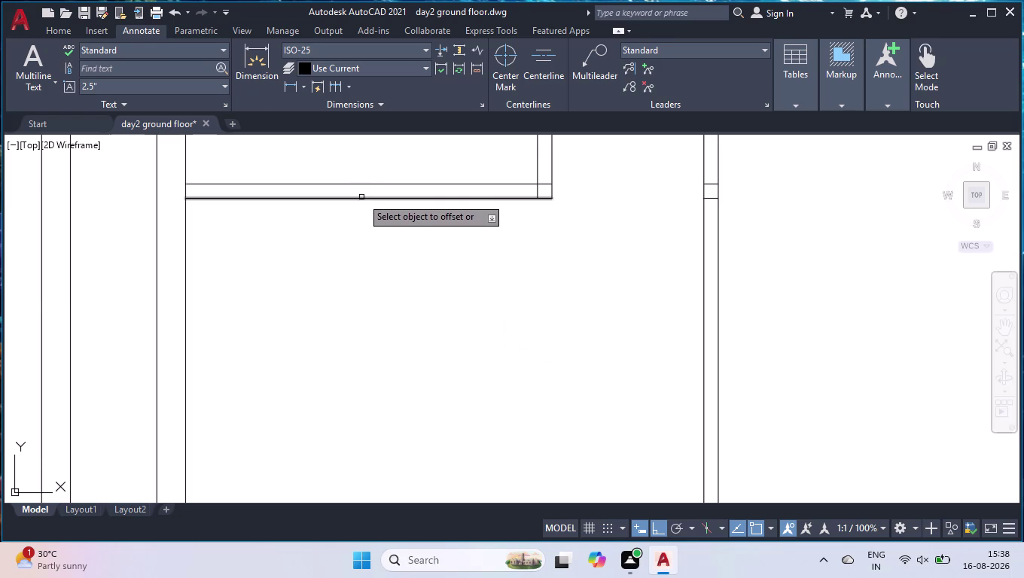
click(362, 198)
click(409, 348)
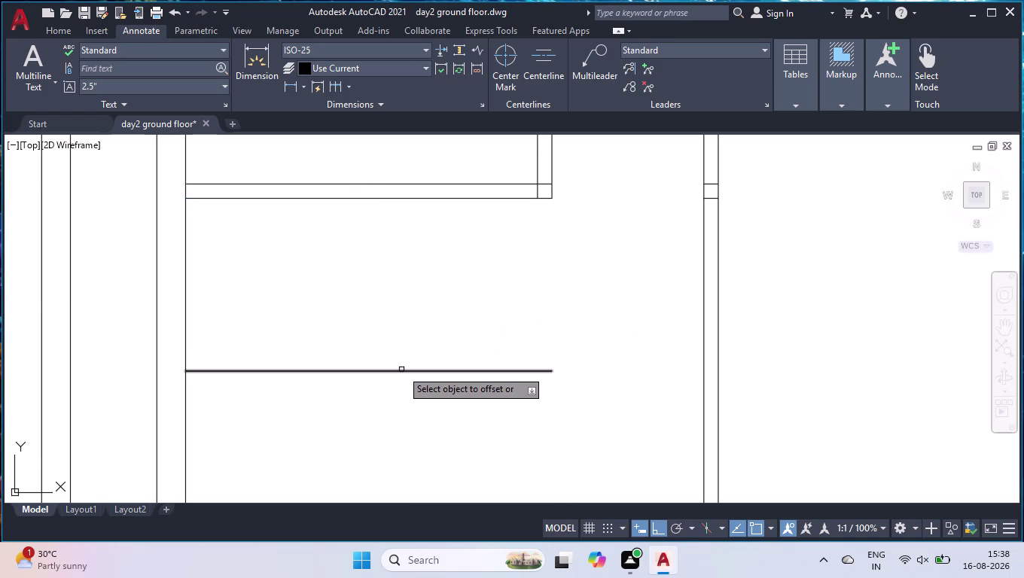
Offset the new wall line 4.5" to form the wall's second line.
click(402, 369)
text(4)
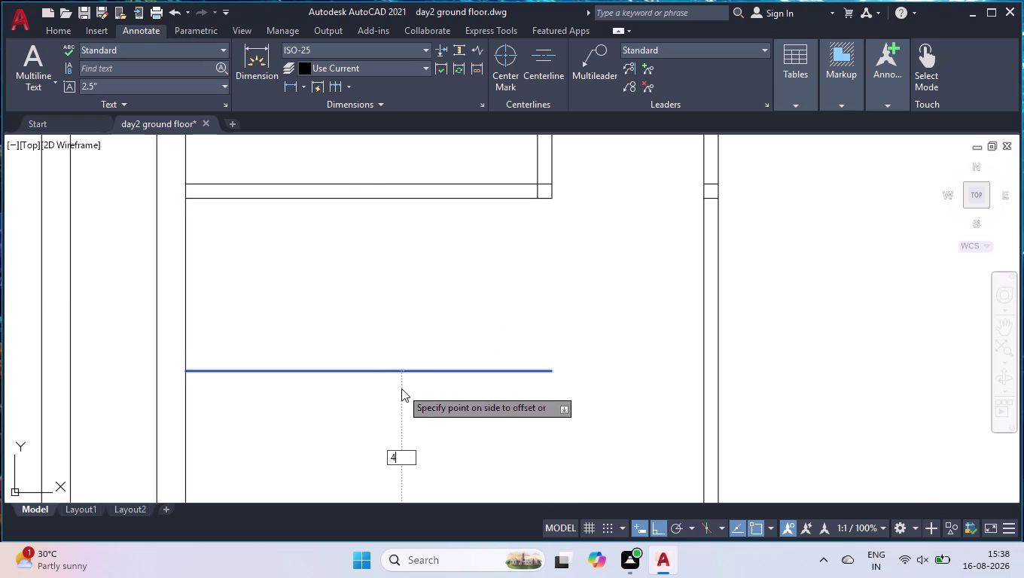
text(.5")
key(Return)
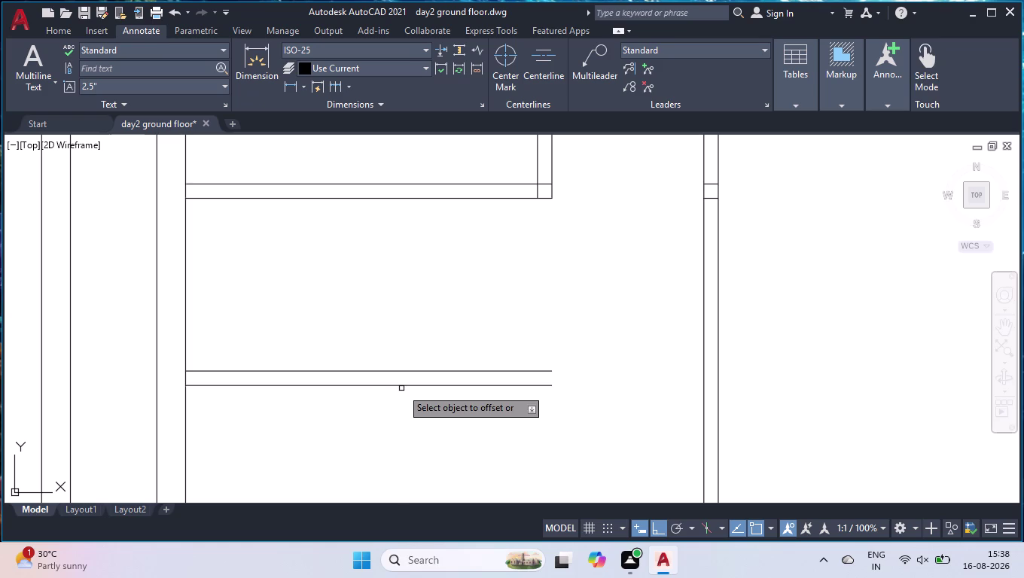
key(space)
Extend the vertical wall line down to the new wall.
text(ex)
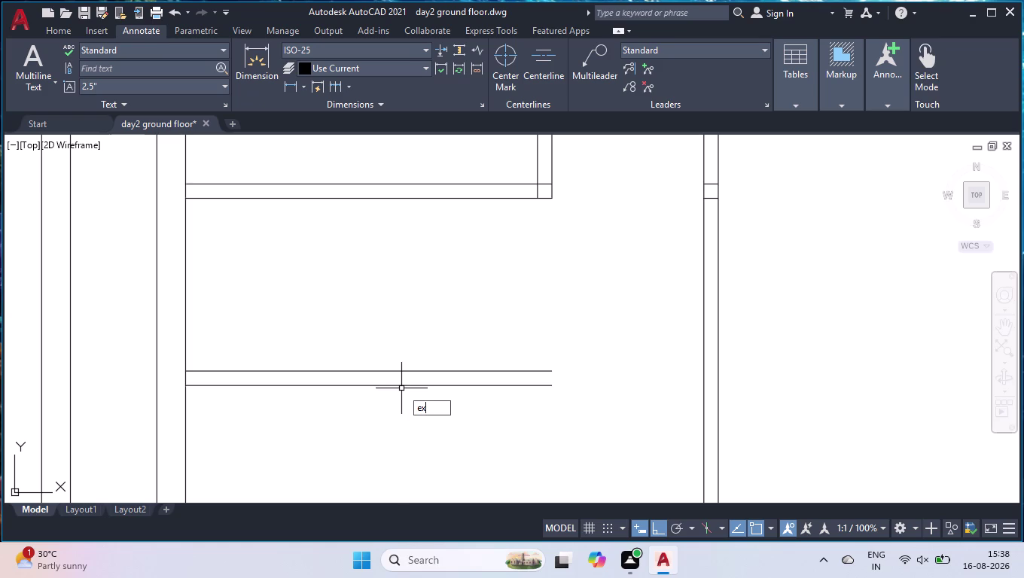
key(Return)
click(584, 198)
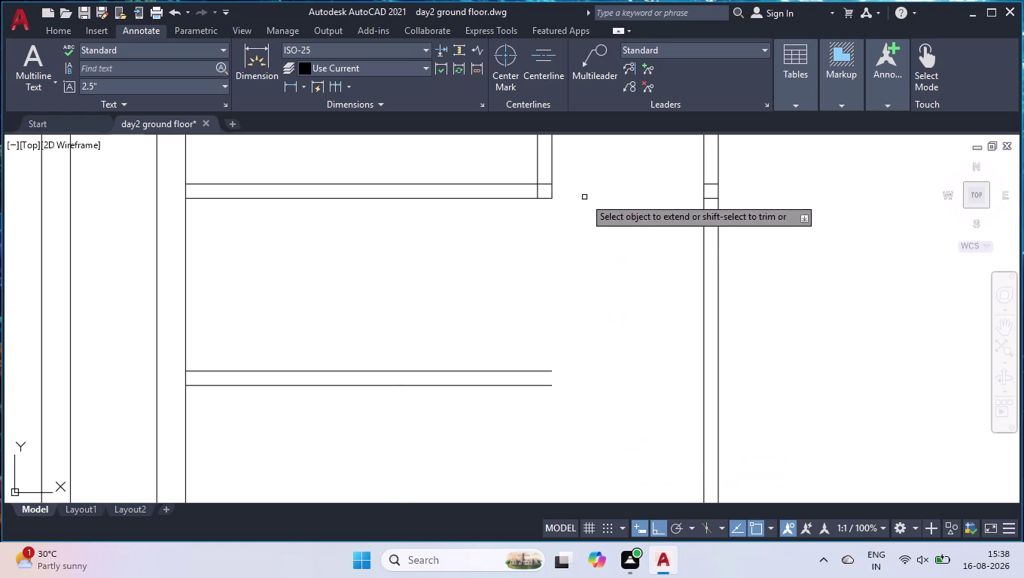